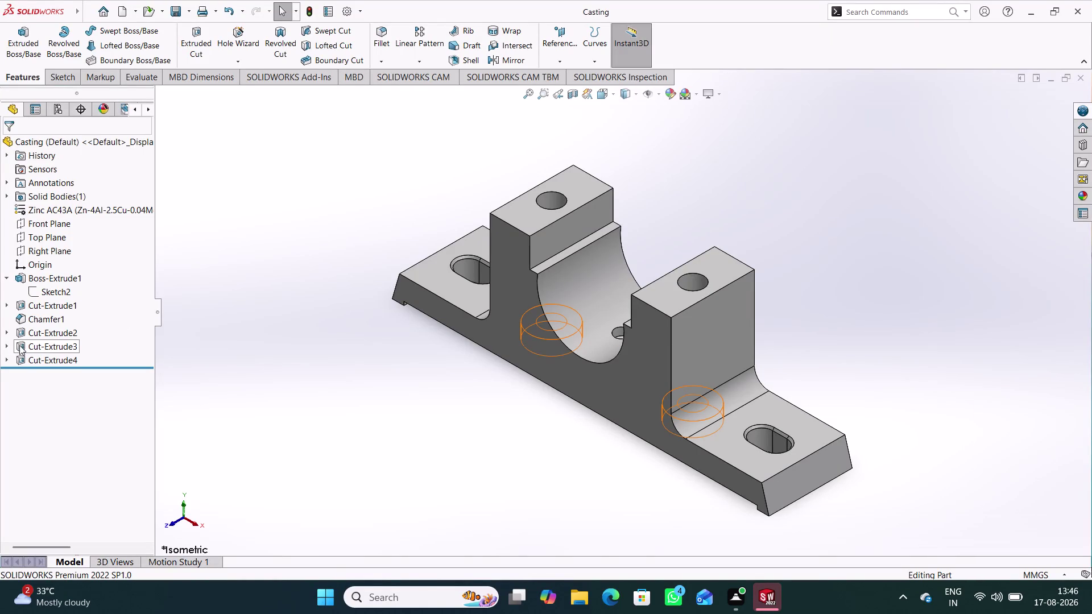
Inspect Sketch6's hole dimensions under Cut-Extrude3, then start a new part, Part6.
click(9, 343)
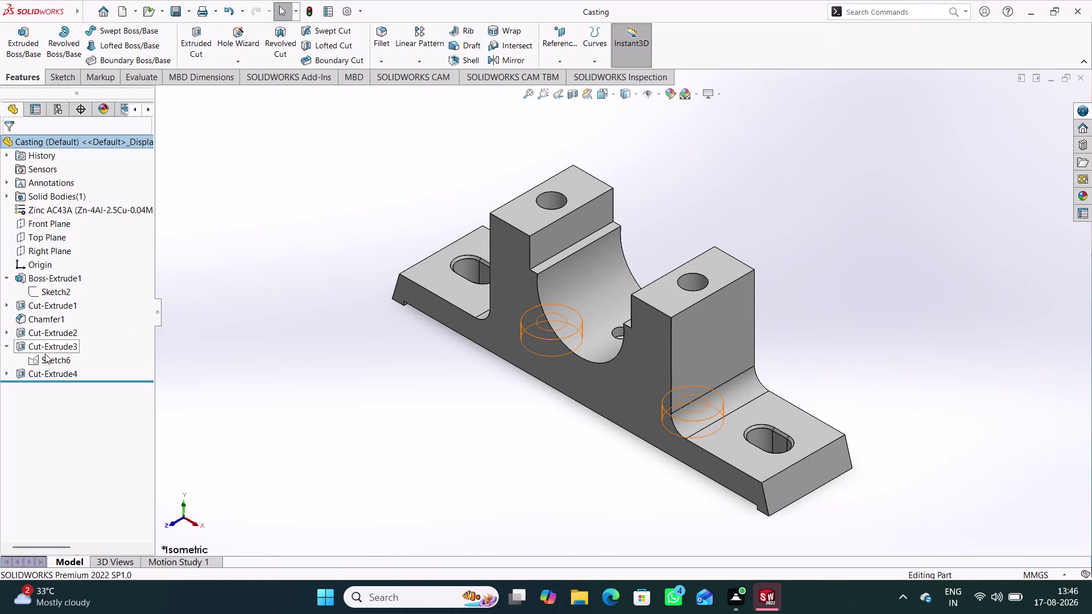
click(50, 357)
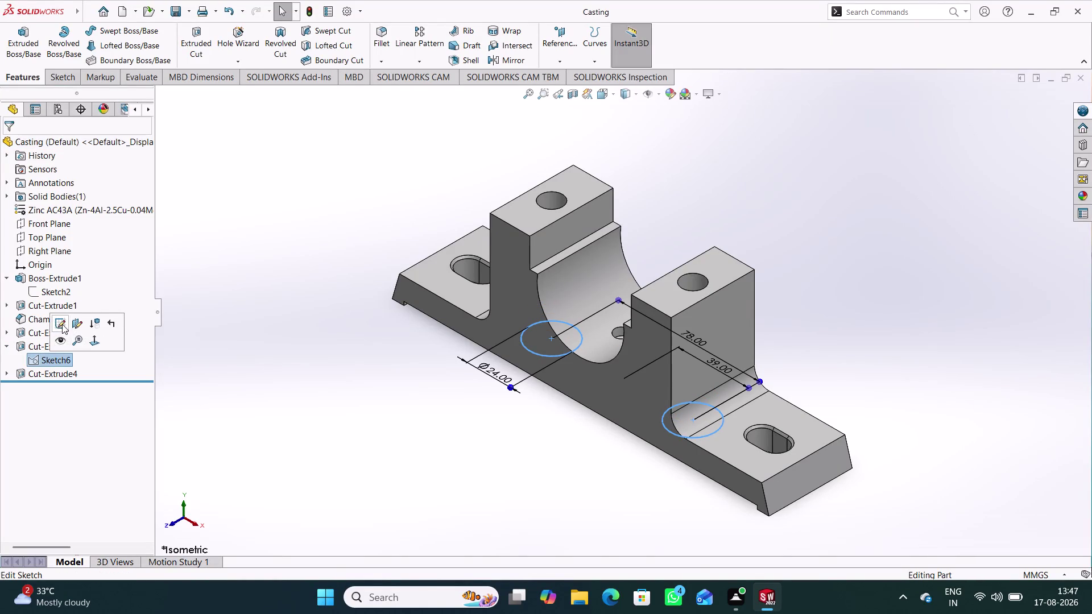
click(62, 324)
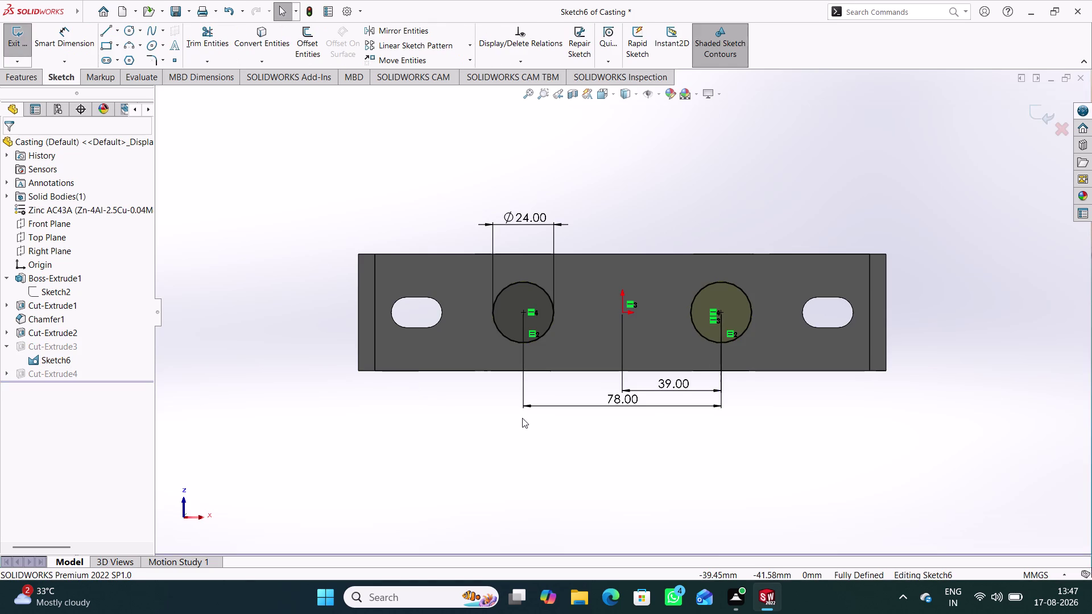
click(1040, 117)
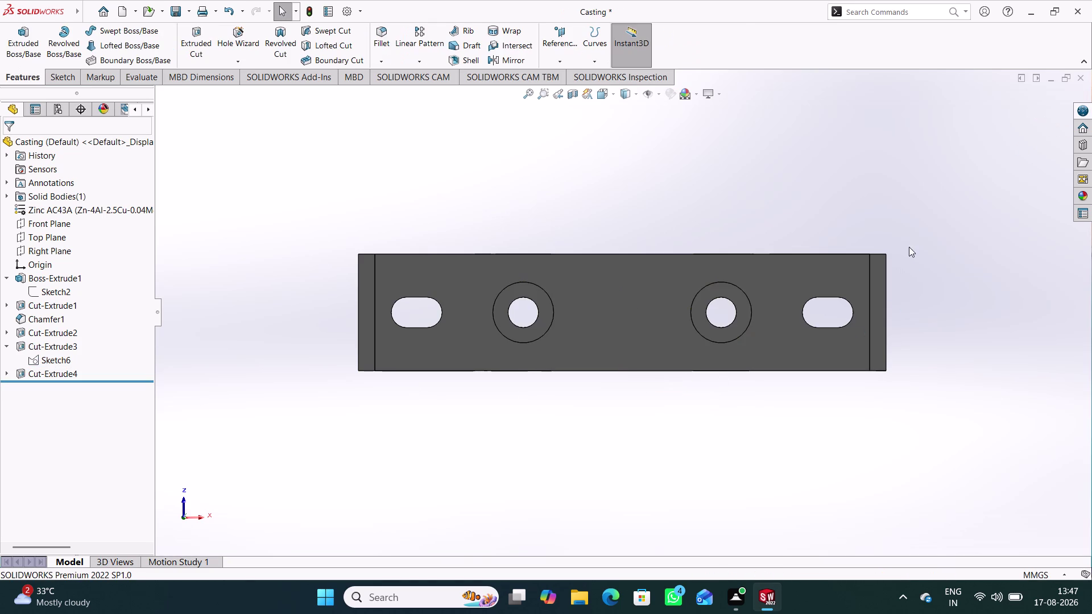
middle_drag(901, 169, 849, 442)
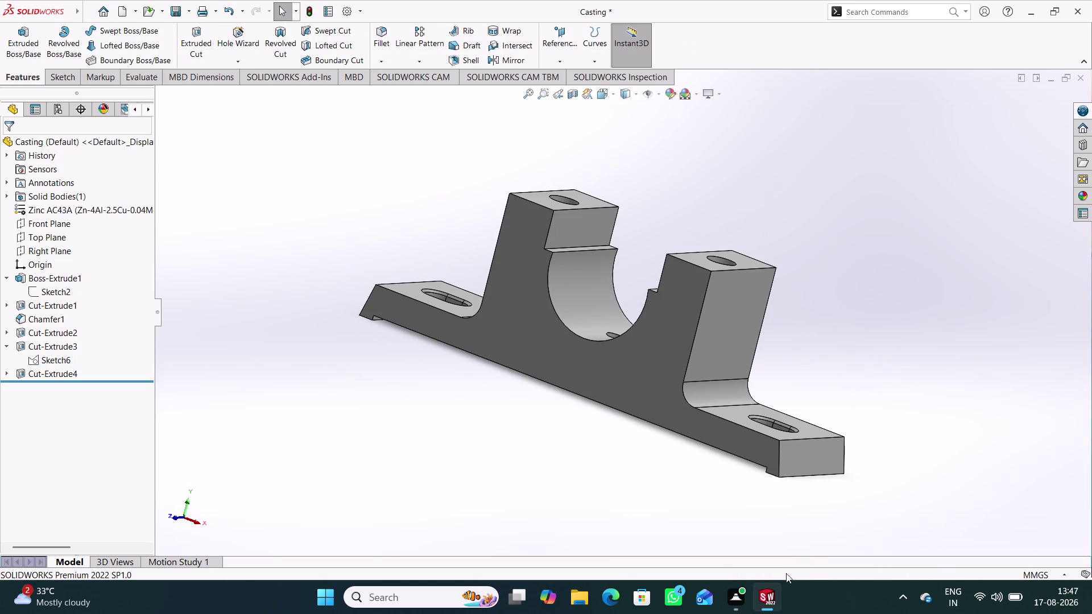
click(982, 513)
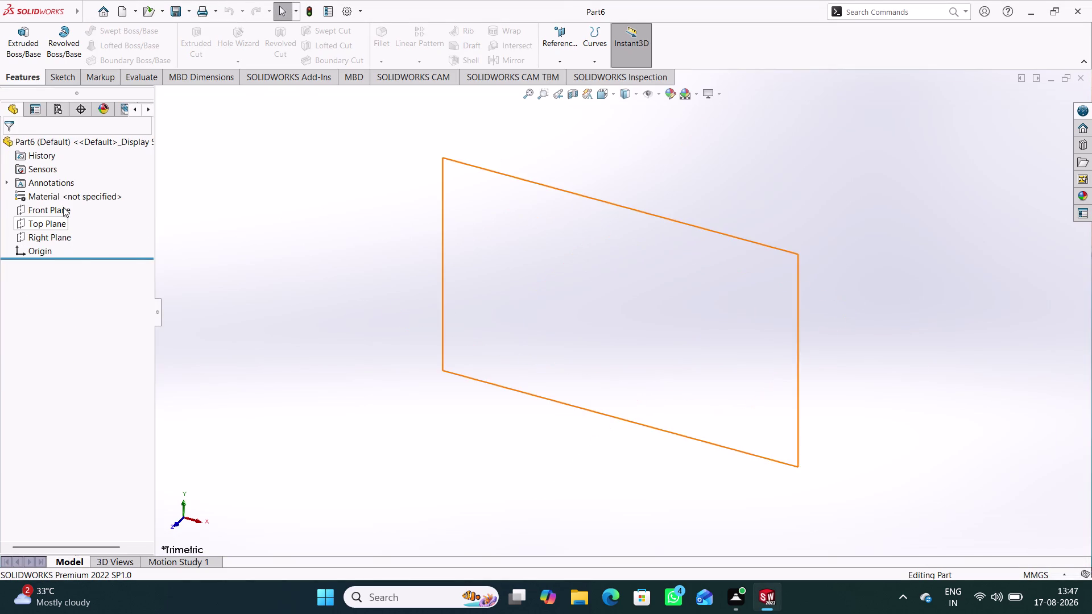
Turn on View Planes to show the Front, Top and Right planes, then select Top Plane.
click(661, 96)
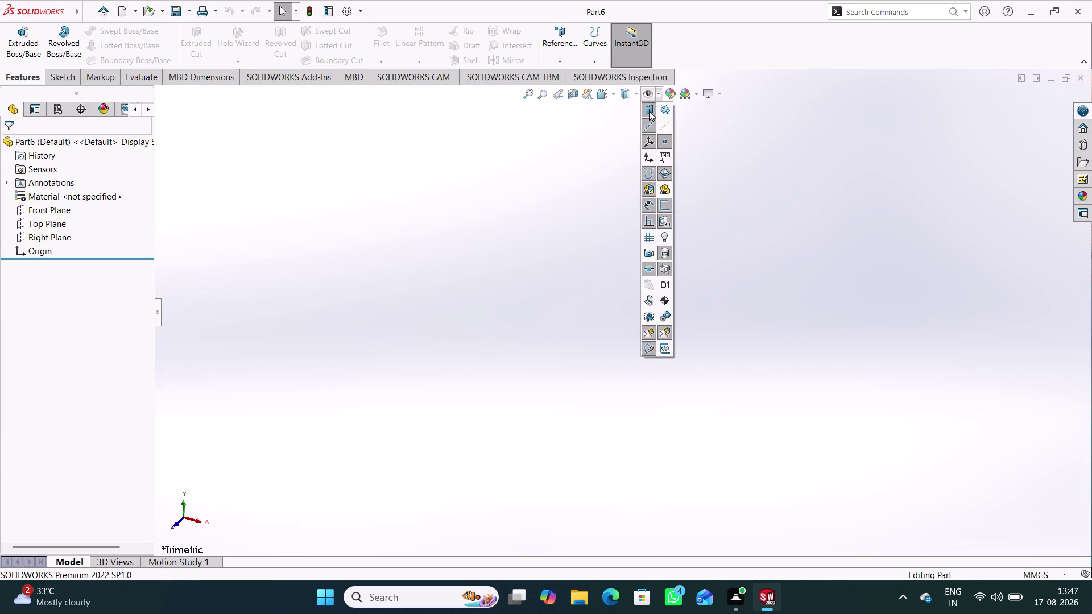
click(666, 110)
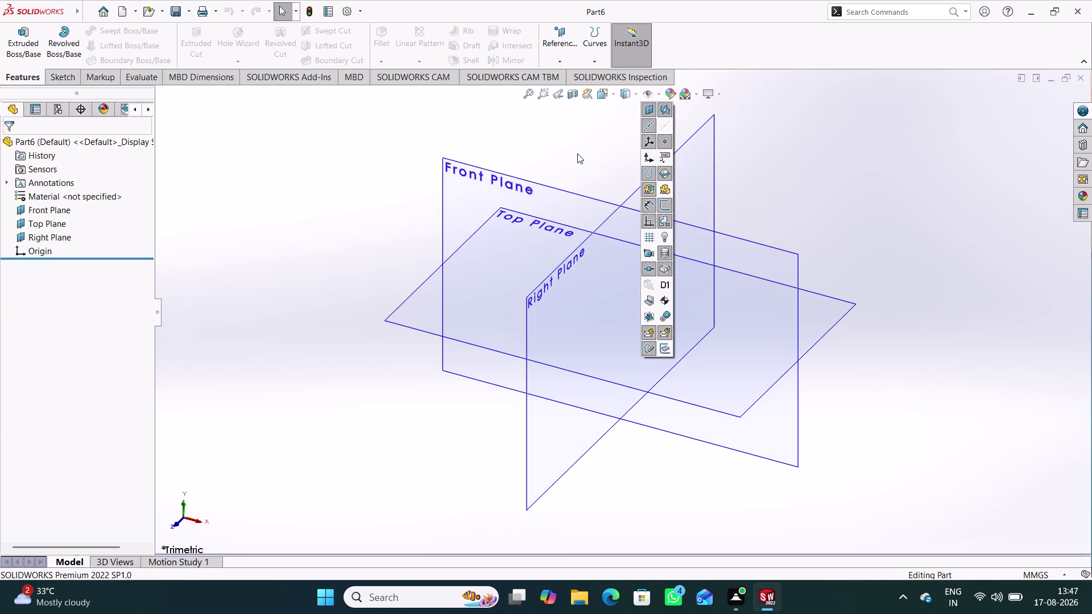
click(577, 153)
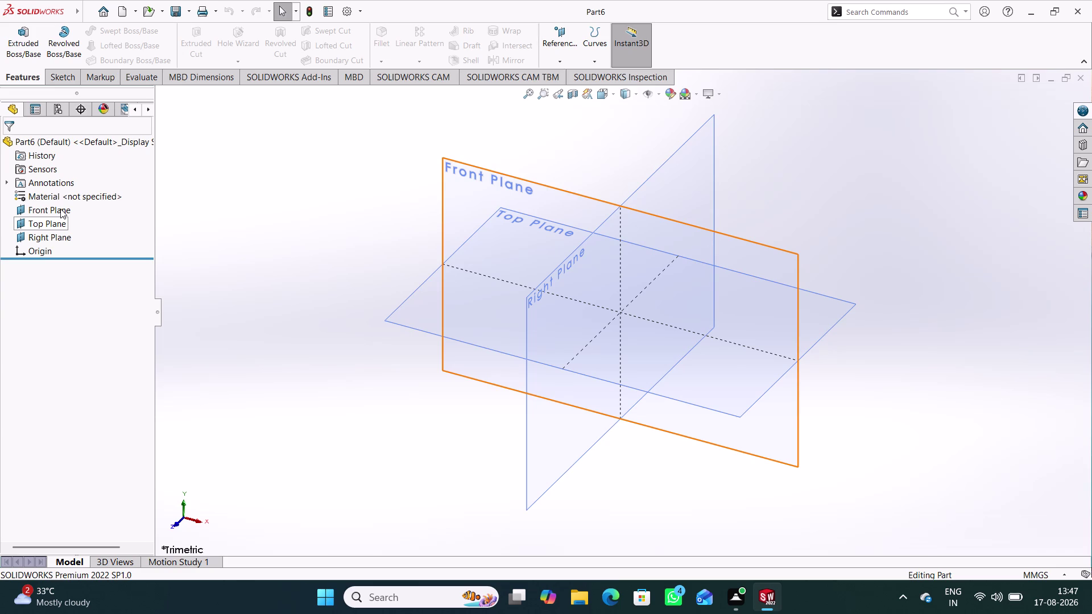
click(51, 222)
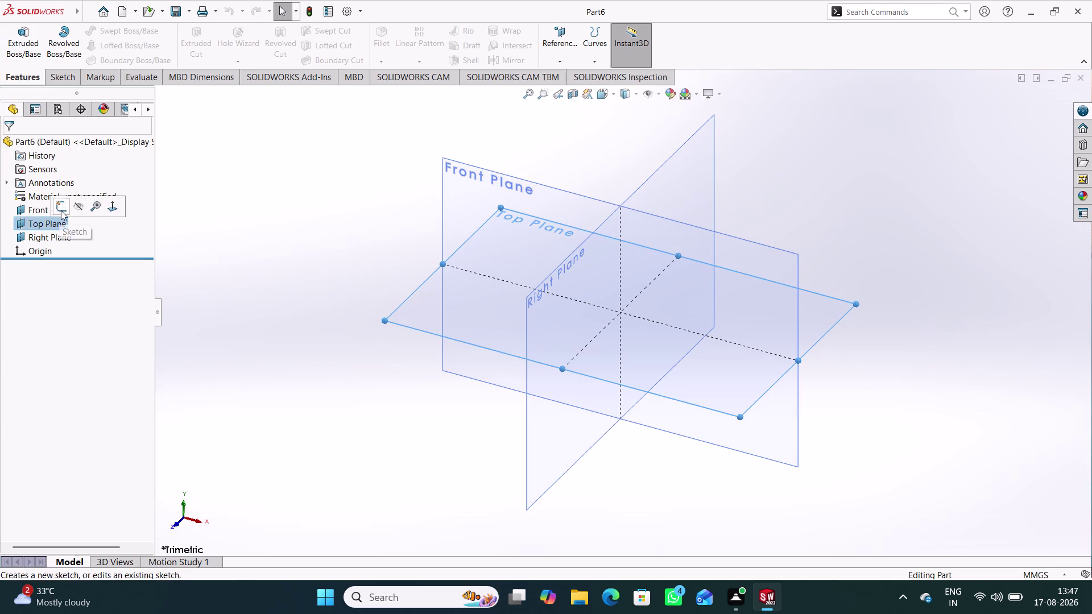
Start a sketch on Top Plane, turn off View Planes, and exit the empty sketch.
click(61, 211)
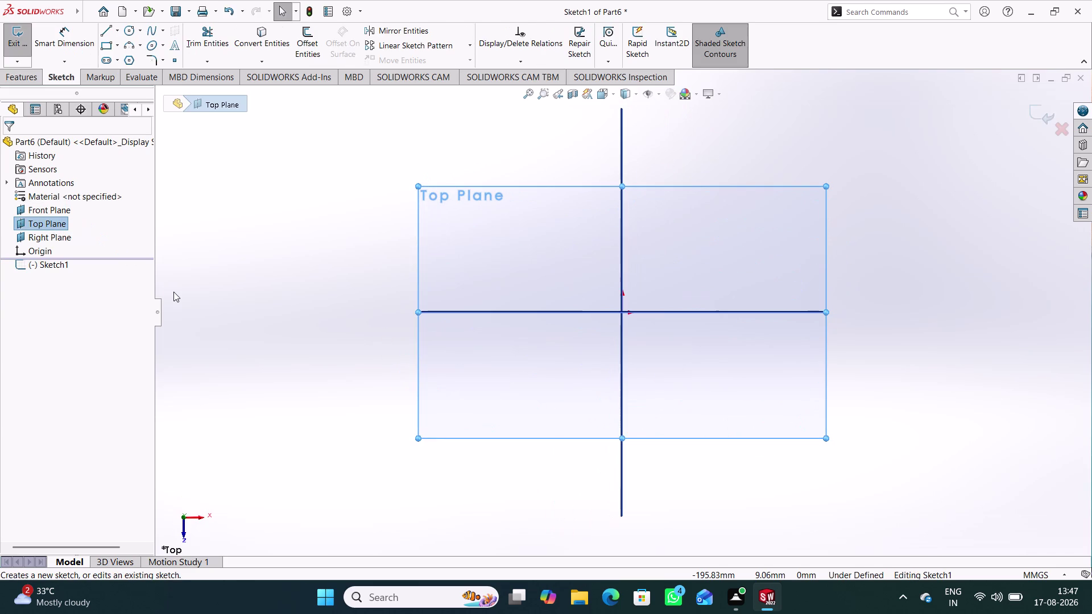
click(281, 306)
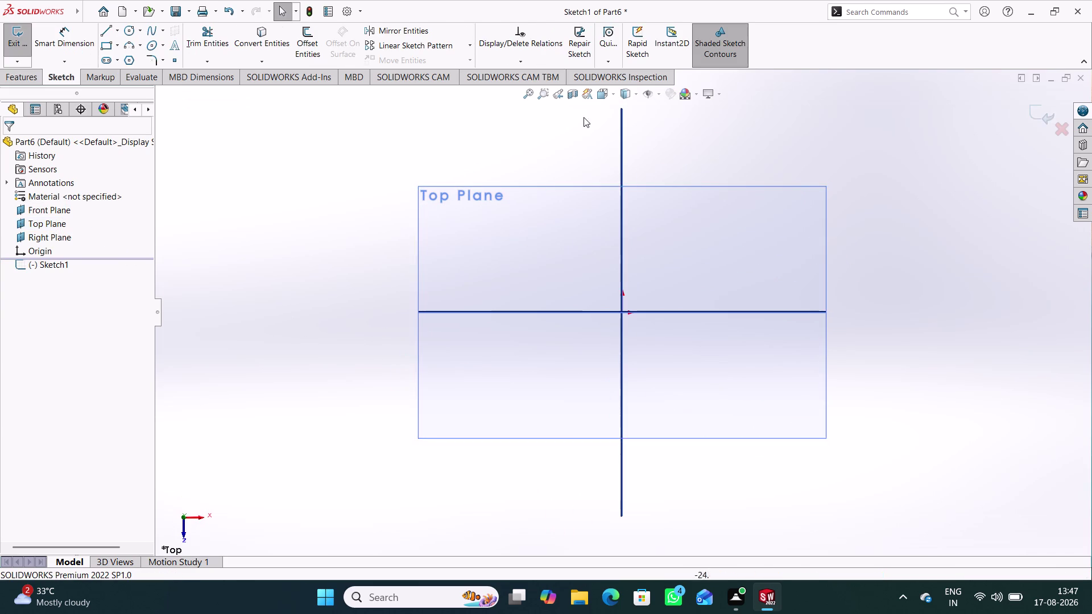
click(659, 98)
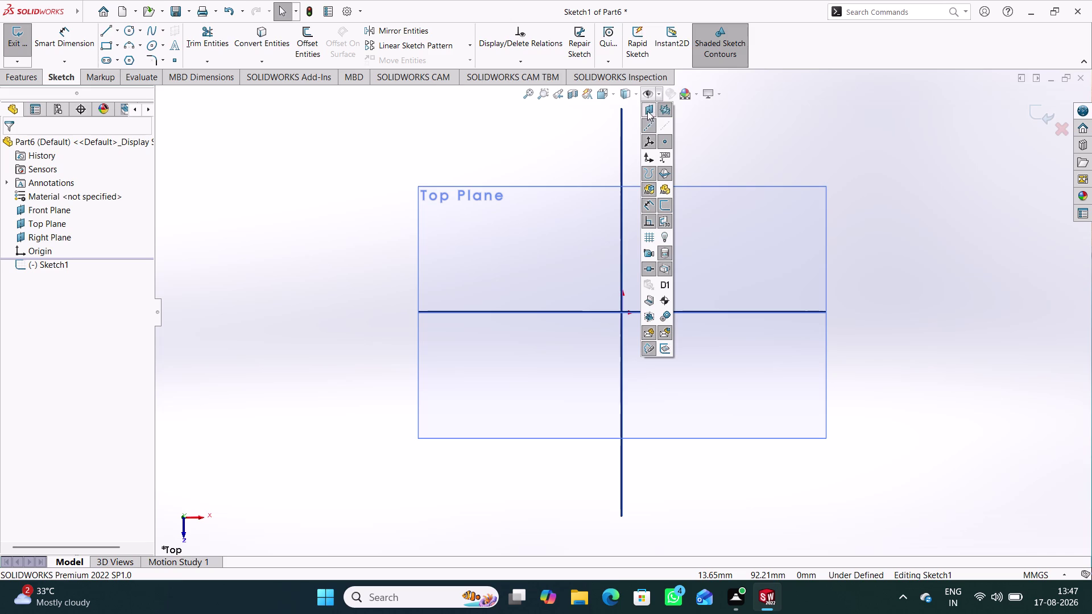
click(647, 110)
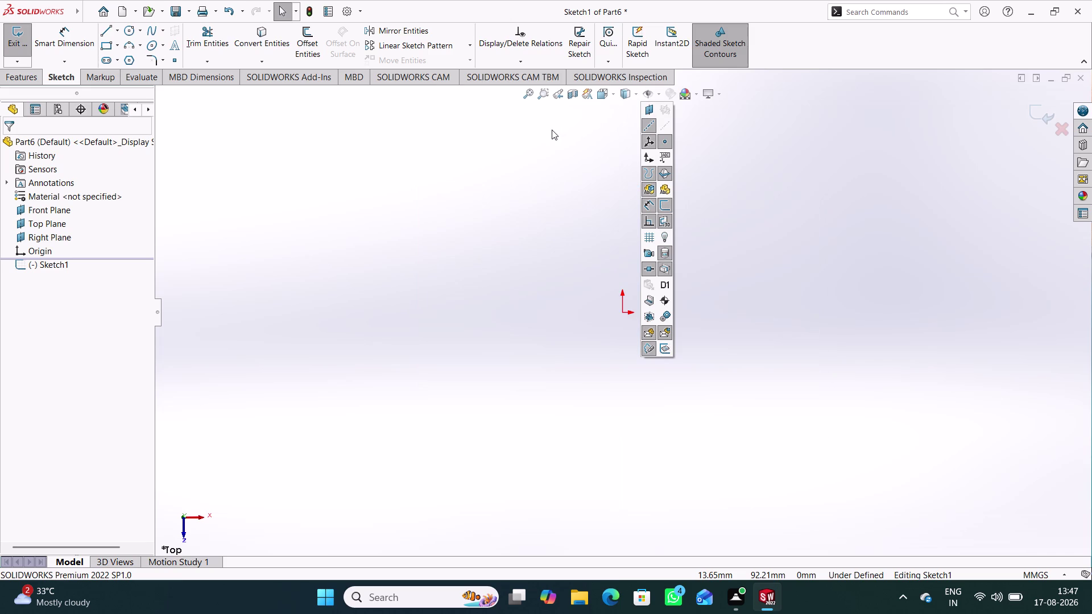
click(552, 129)
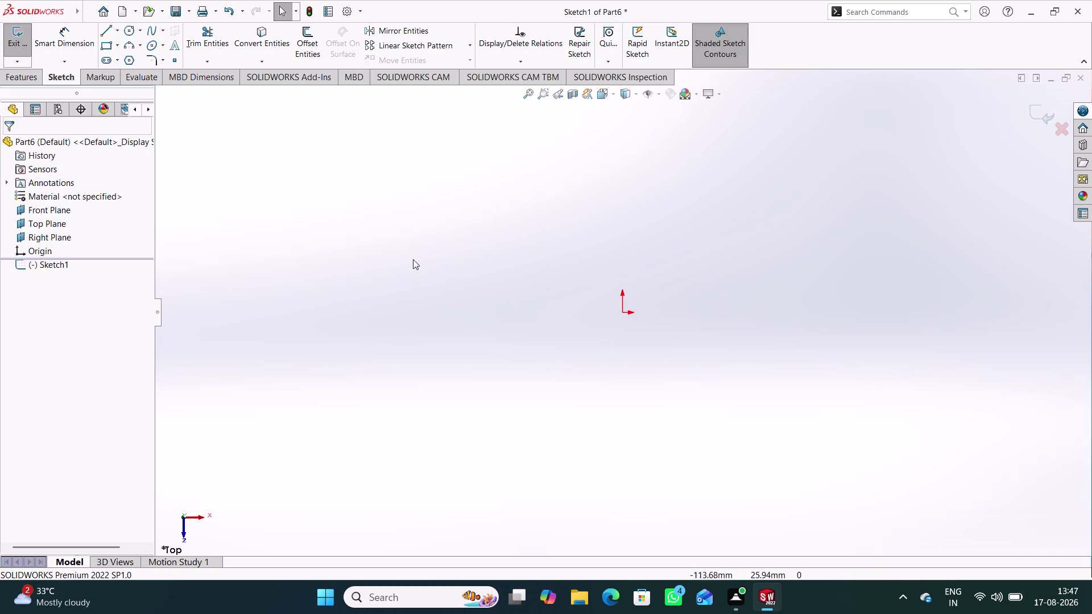
click(1047, 111)
click(609, 239)
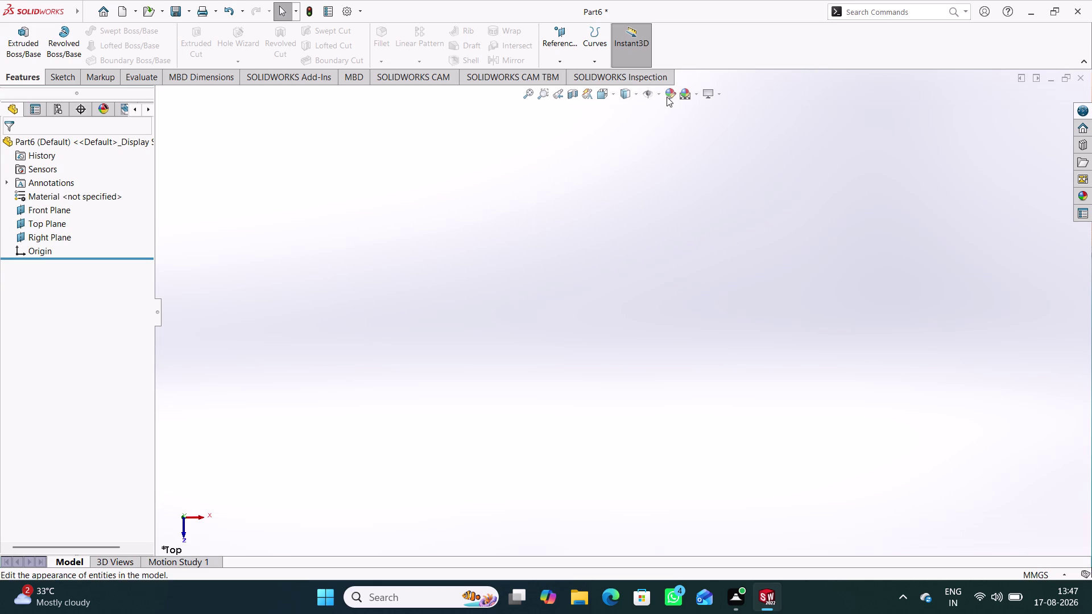
Cancel the accidental appearance edit and turn plane display back on.
click(665, 95)
click(659, 94)
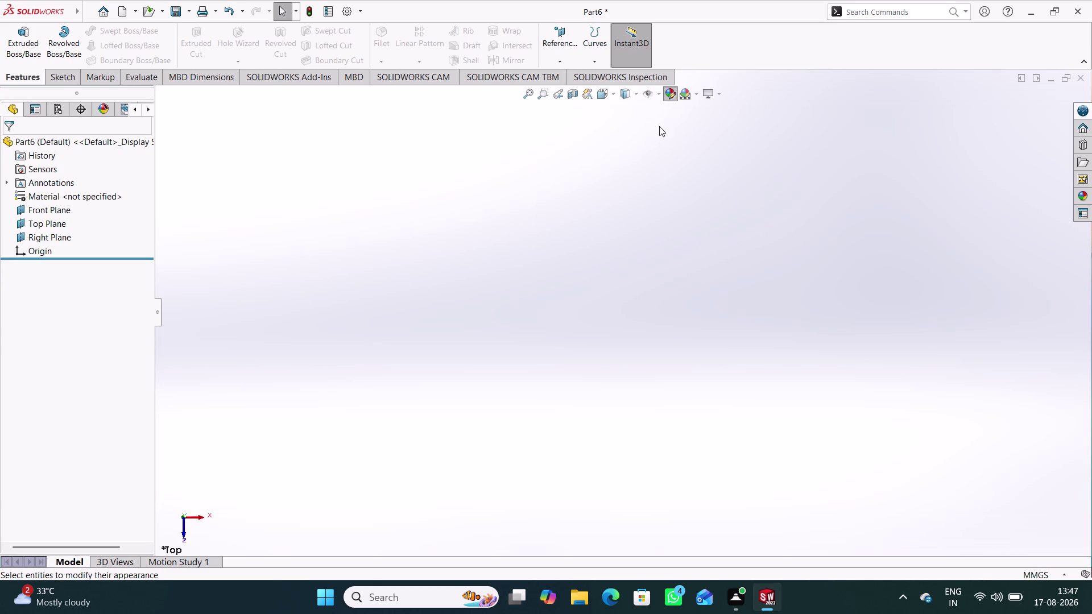
click(592, 152)
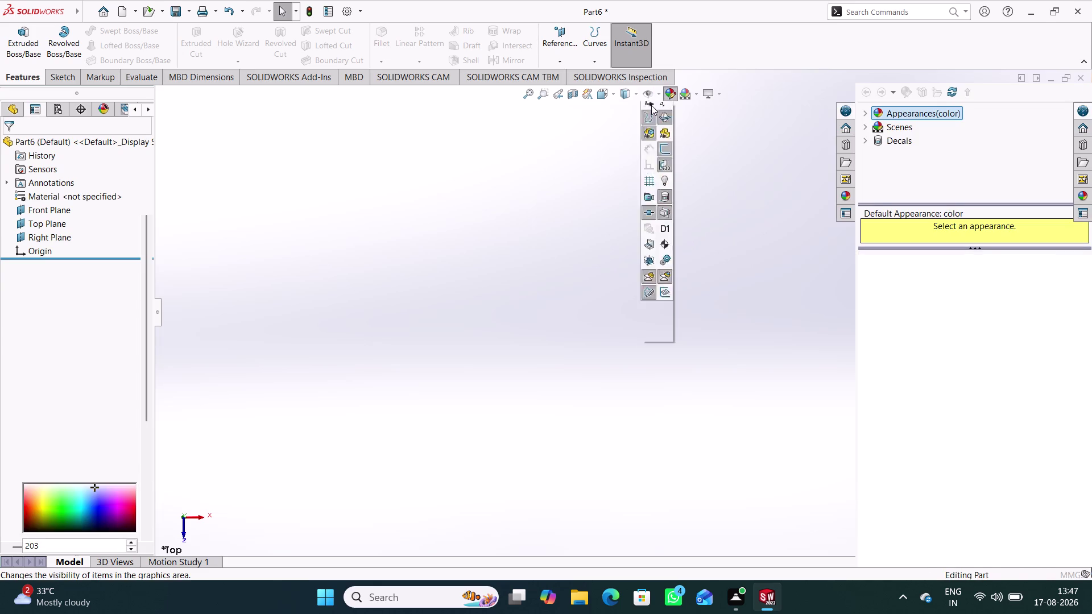
click(31, 147)
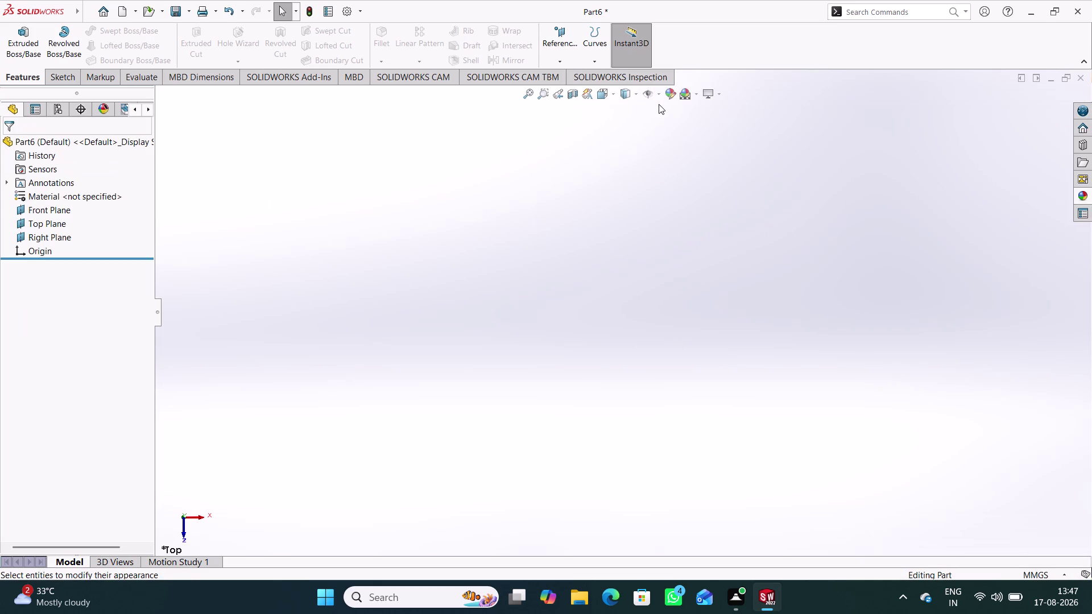
click(659, 96)
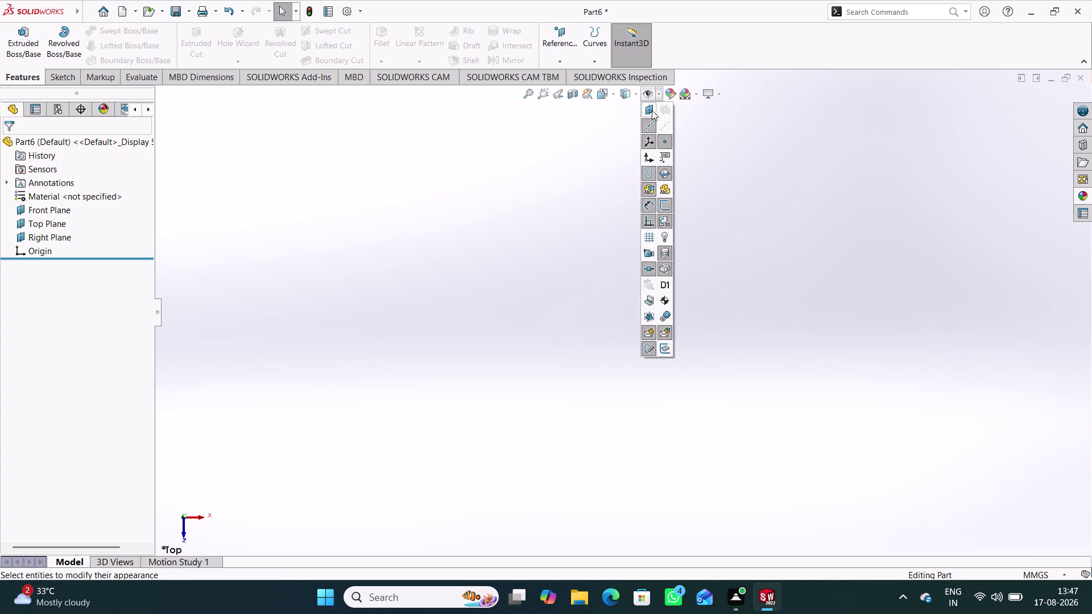
click(652, 110)
click(651, 111)
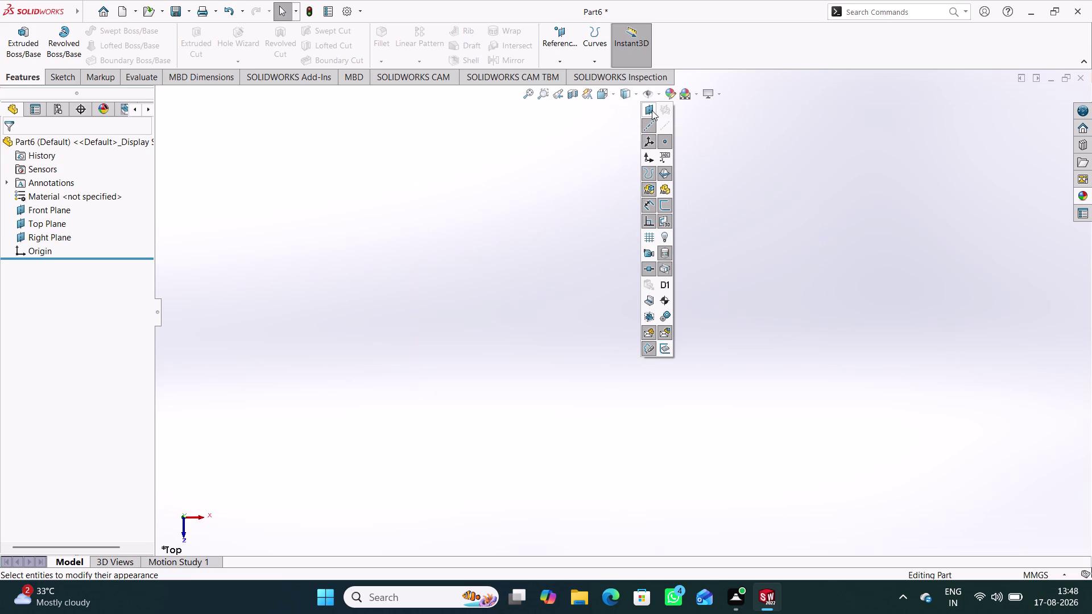
click(654, 109)
click(668, 111)
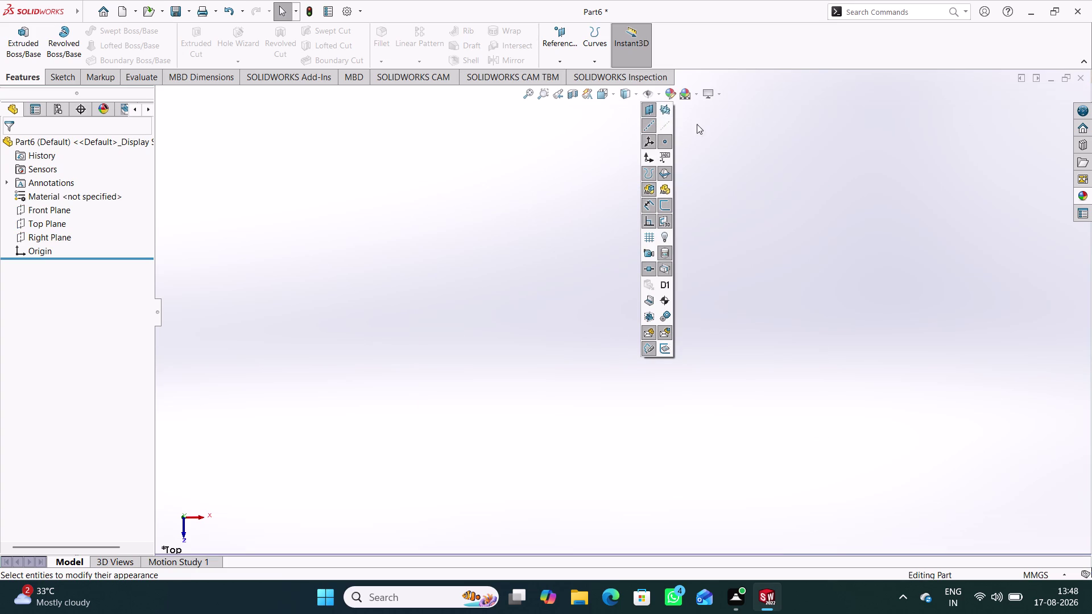
click(653, 109)
click(652, 112)
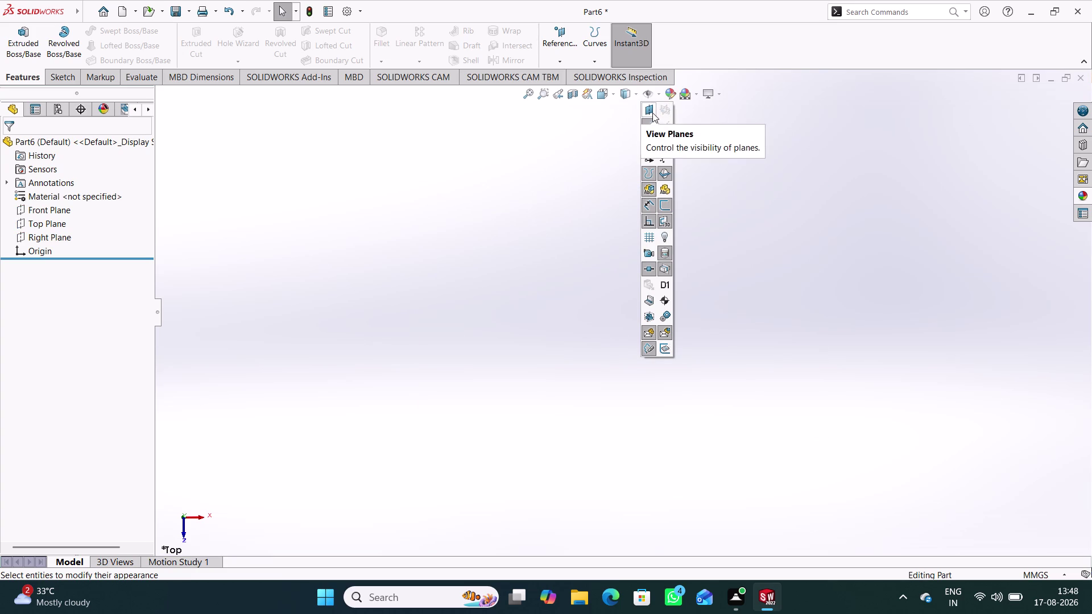
click(669, 113)
Open a second empty sketch on Top Plane, hide the planes, then close it.
middle_drag(710, 132, 707, 139)
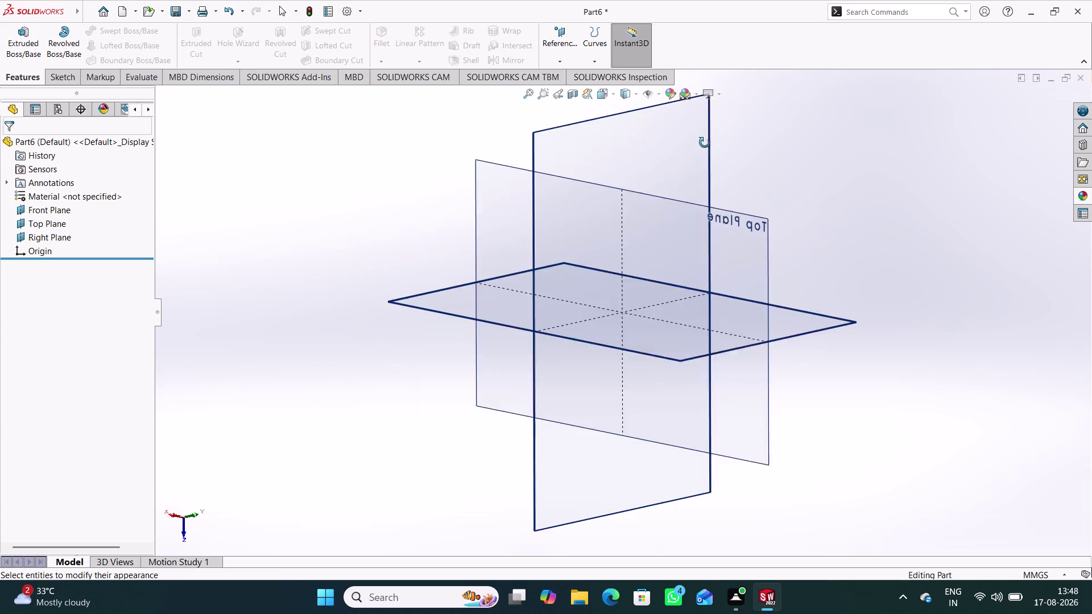
middle_drag(707, 139, 716, 157)
click(525, 187)
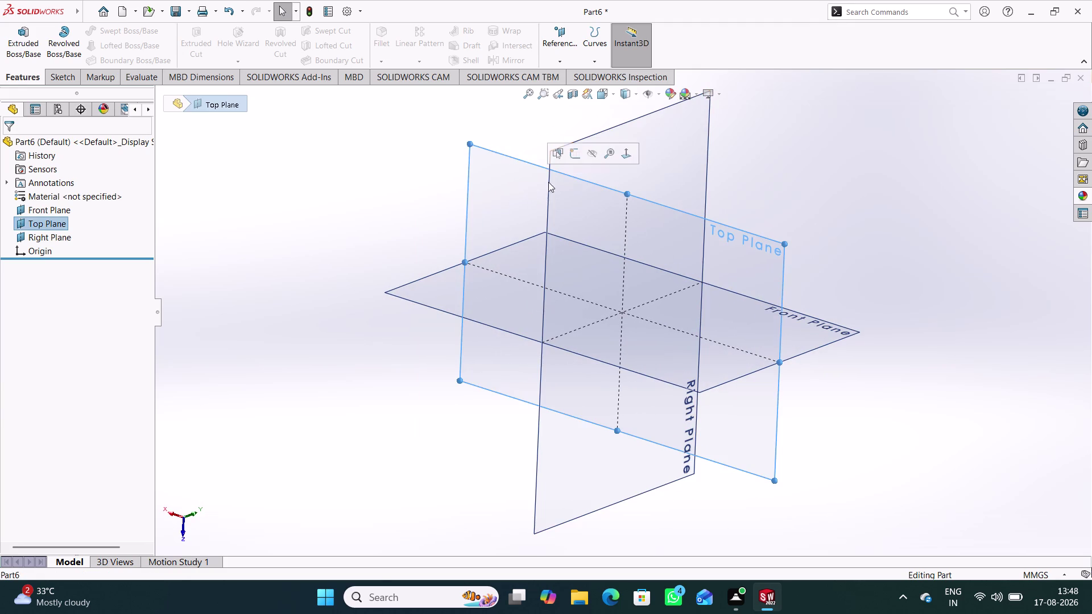
click(578, 157)
click(785, 175)
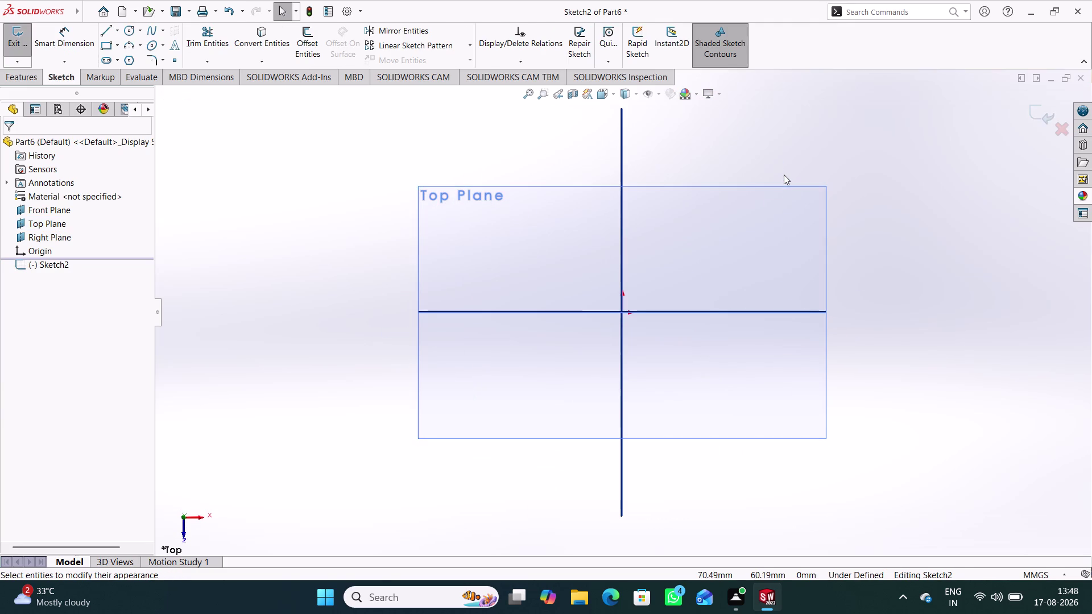
click(662, 100)
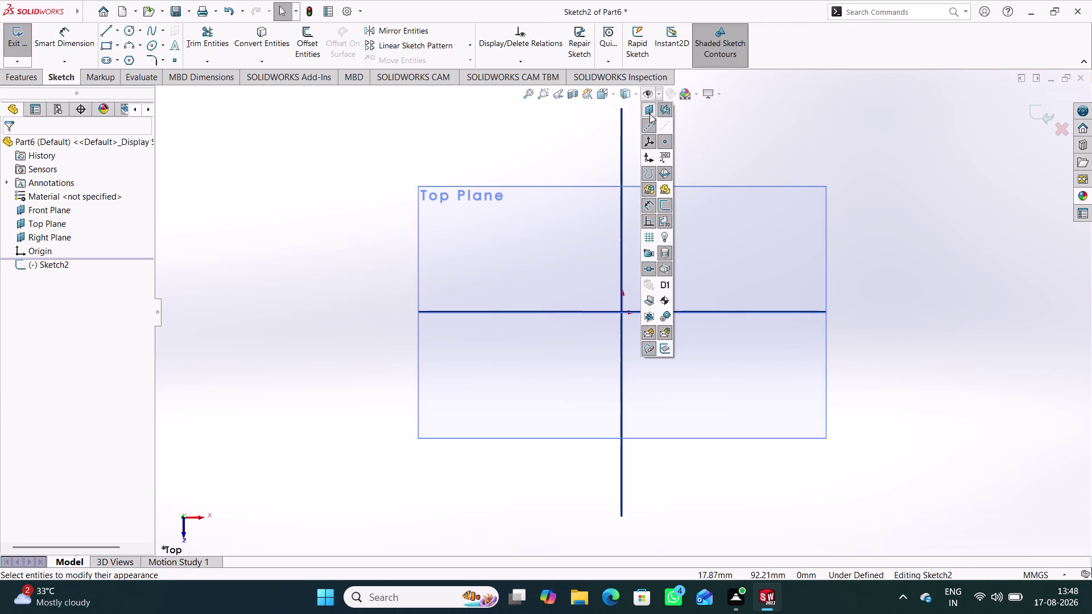
click(649, 114)
click(696, 124)
click(1039, 113)
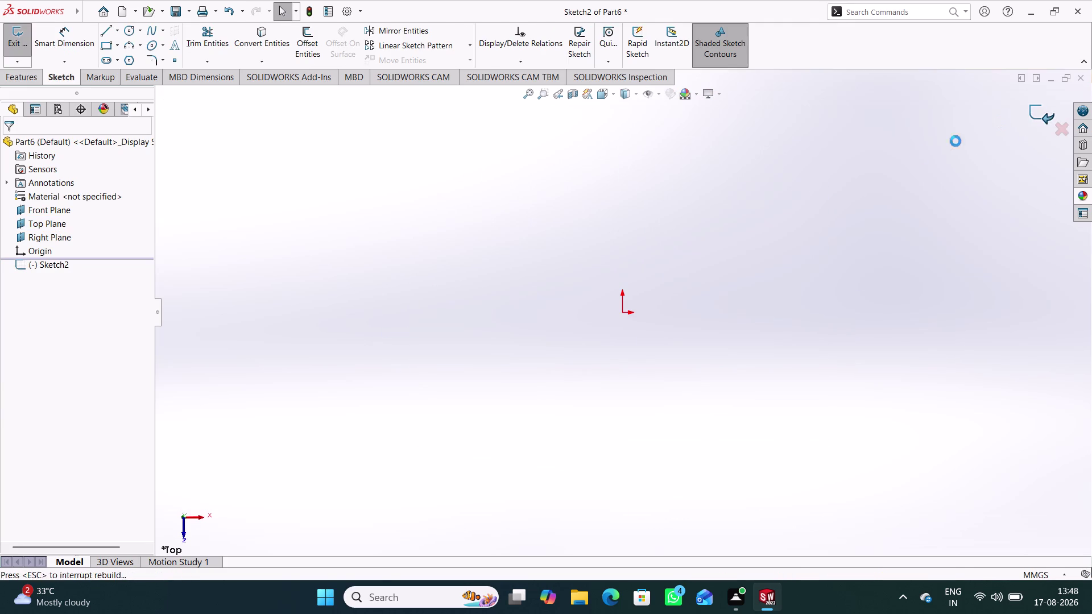
middle_drag(707, 220, 702, 229)
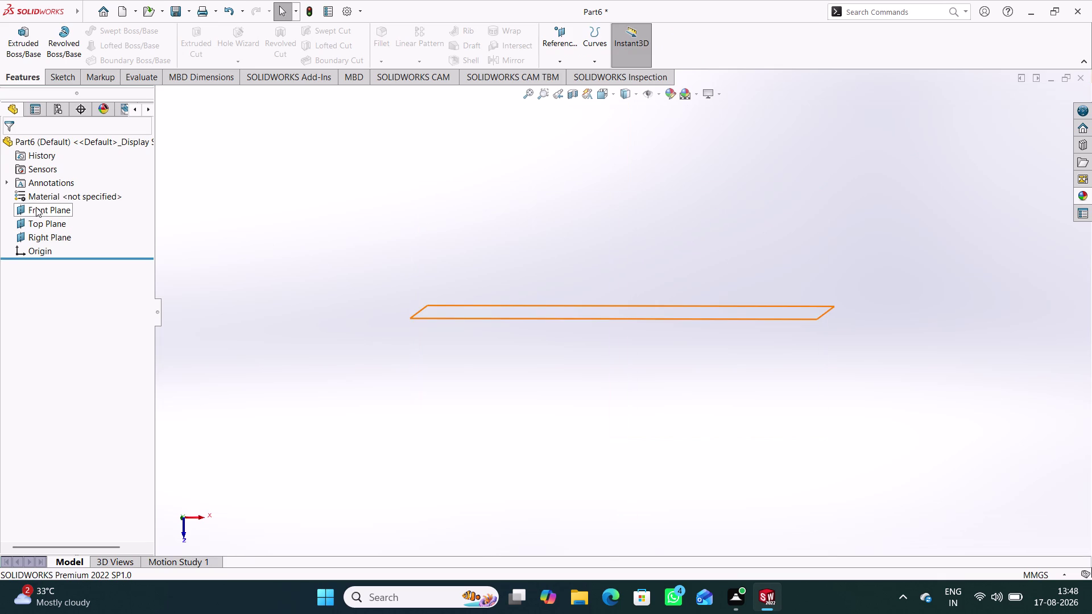
Hide Front Plane and Top Plane from their right-click menus.
right_click(38, 208)
click(66, 188)
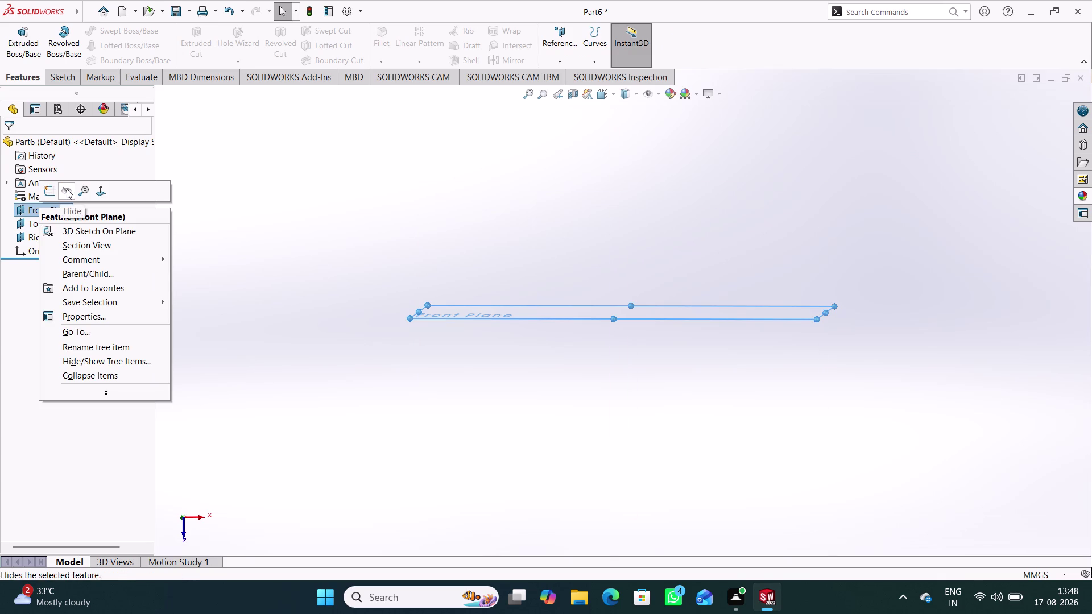
right_click(50, 224)
click(82, 207)
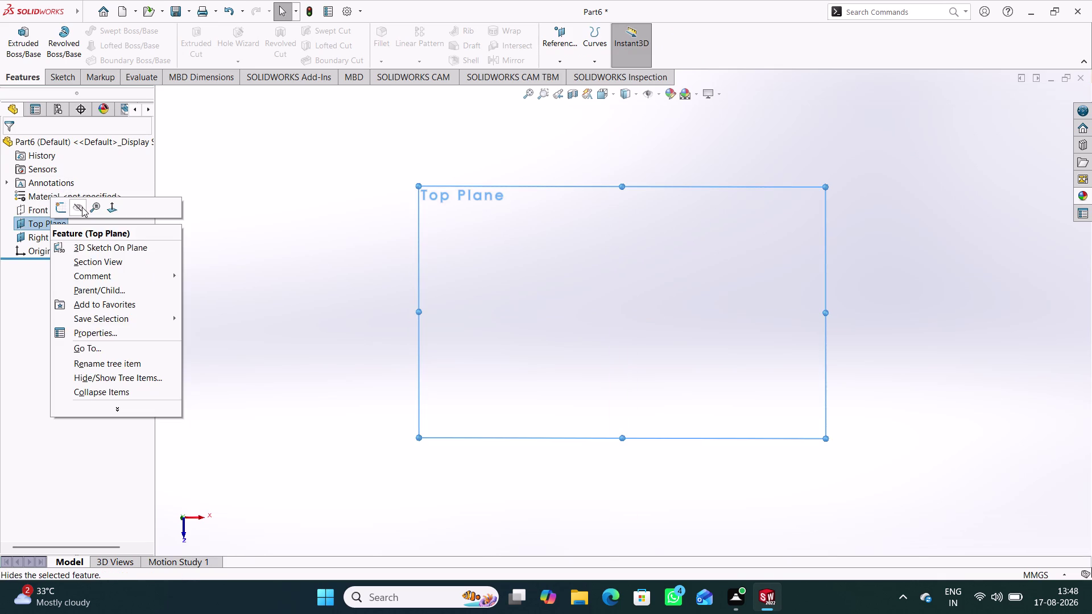
right_click(48, 237)
click(81, 221)
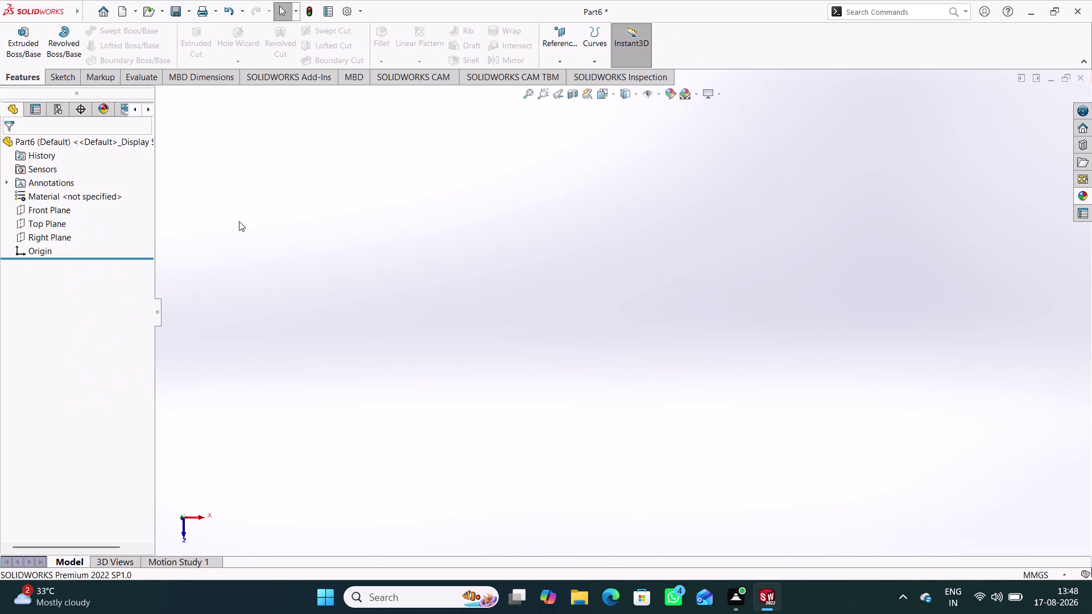
Toggle View Planes in the Hide/Show Items list and orbit around the planes.
click(244, 220)
click(657, 95)
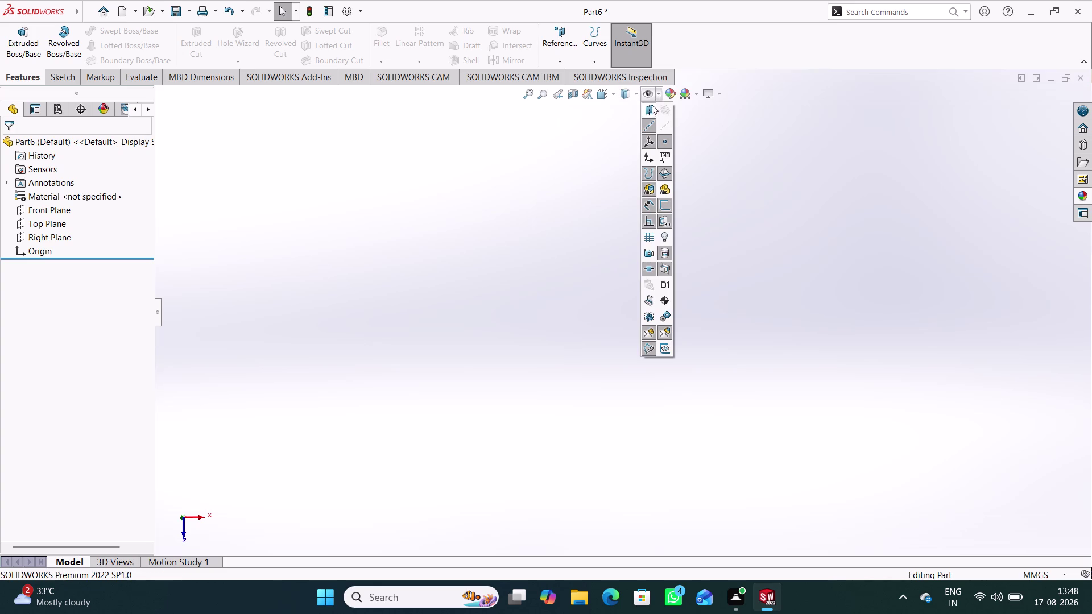
click(649, 109)
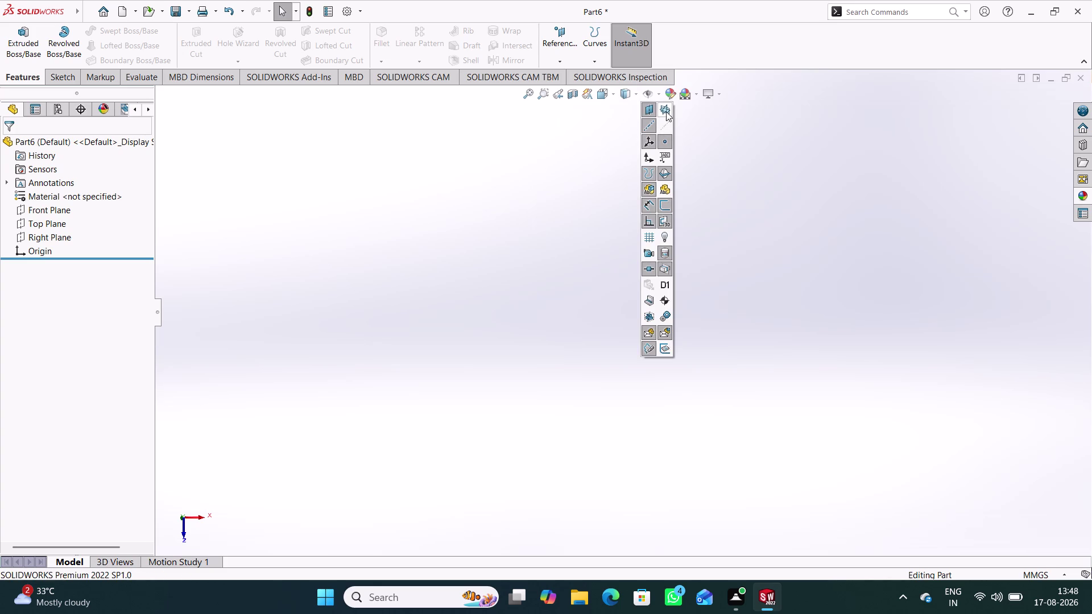
click(666, 111)
click(518, 149)
middle_drag(758, 160, 709, 224)
click(346, 233)
Turn View Planes off again so no planes show, then pick Top Plane.
right_click(56, 209)
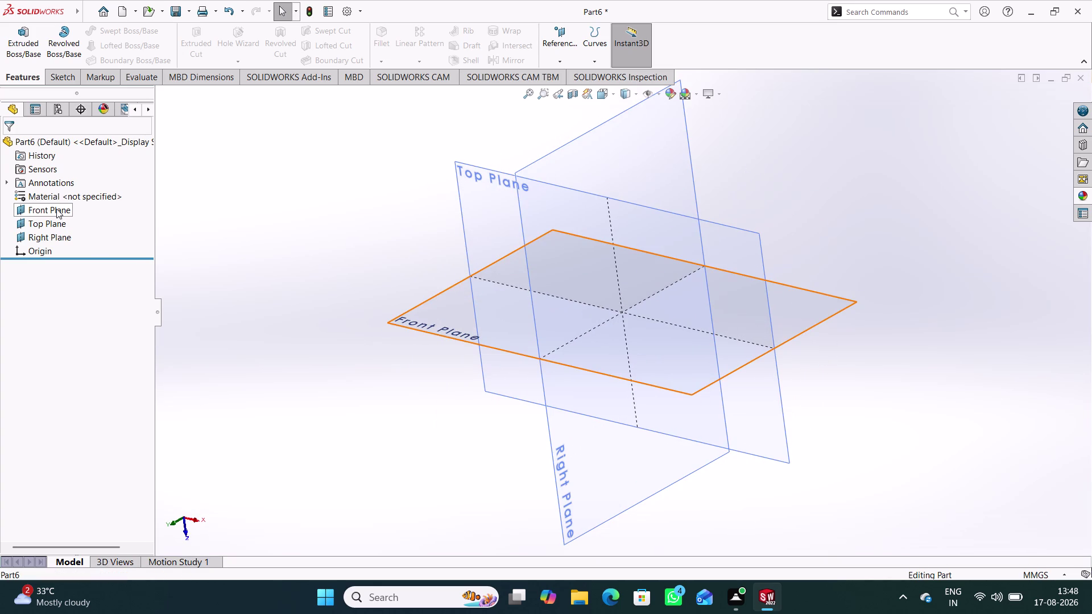
click(233, 192)
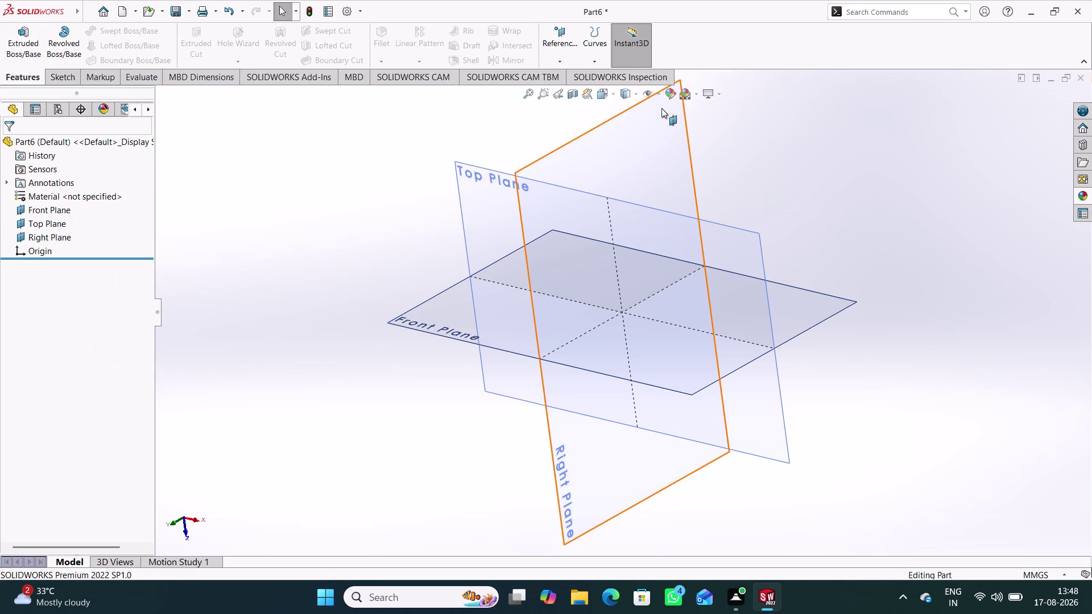
click(660, 94)
click(659, 96)
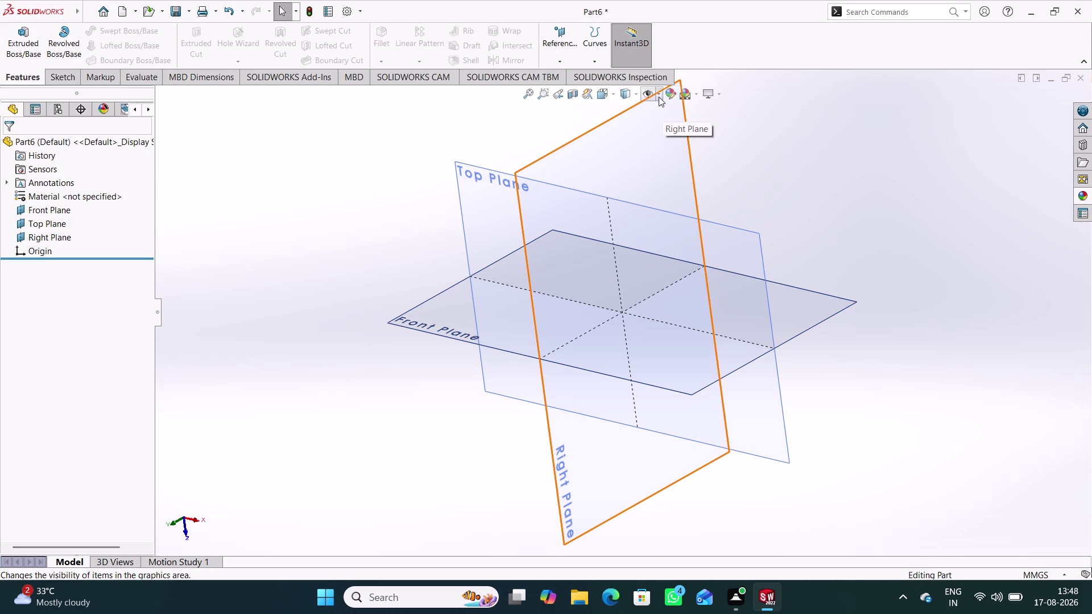
click(649, 107)
click(379, 200)
middle_click(430, 200)
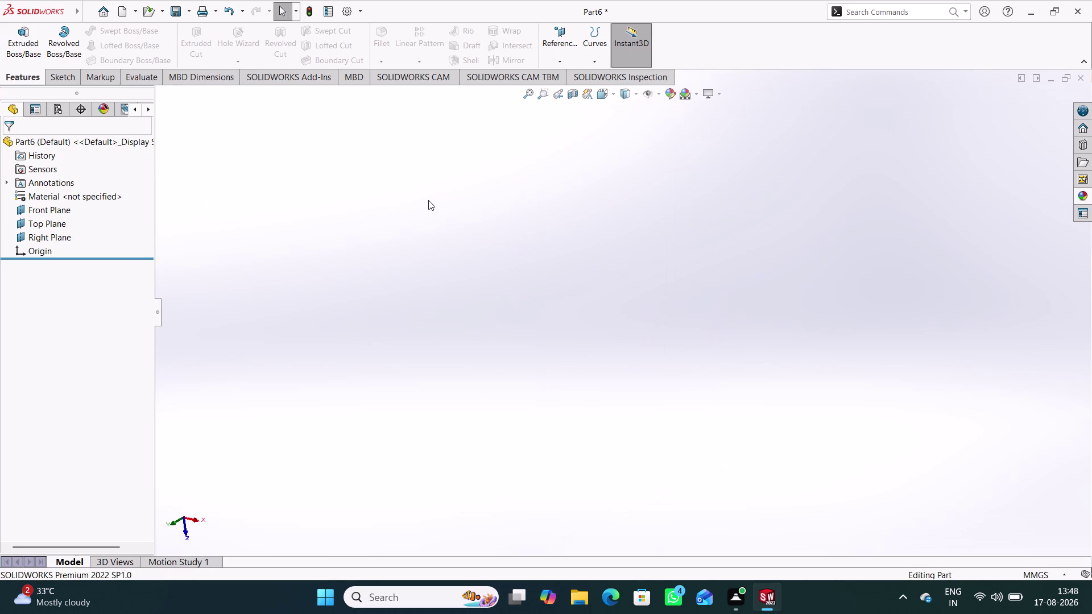
click(47, 226)
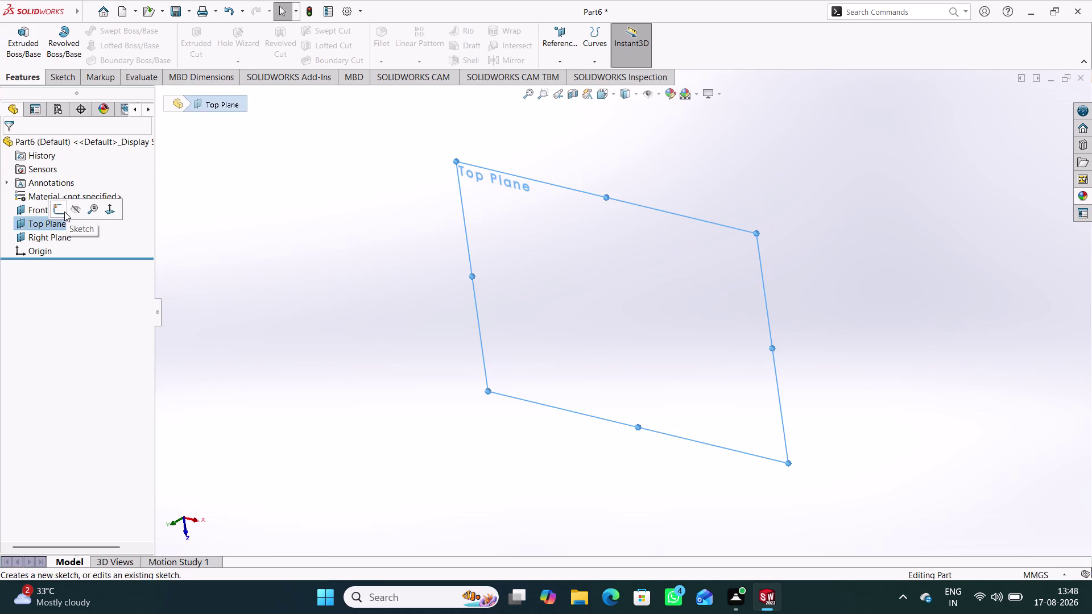
Start a sketch on Top Plane and draw a circle centred on the origin.
click(61, 212)
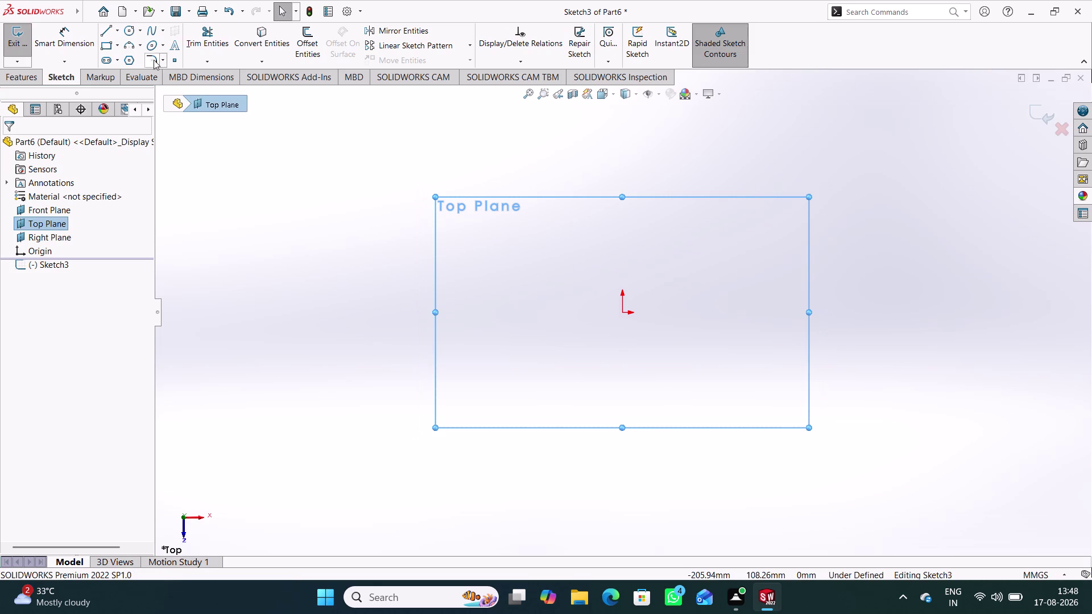
click(124, 32)
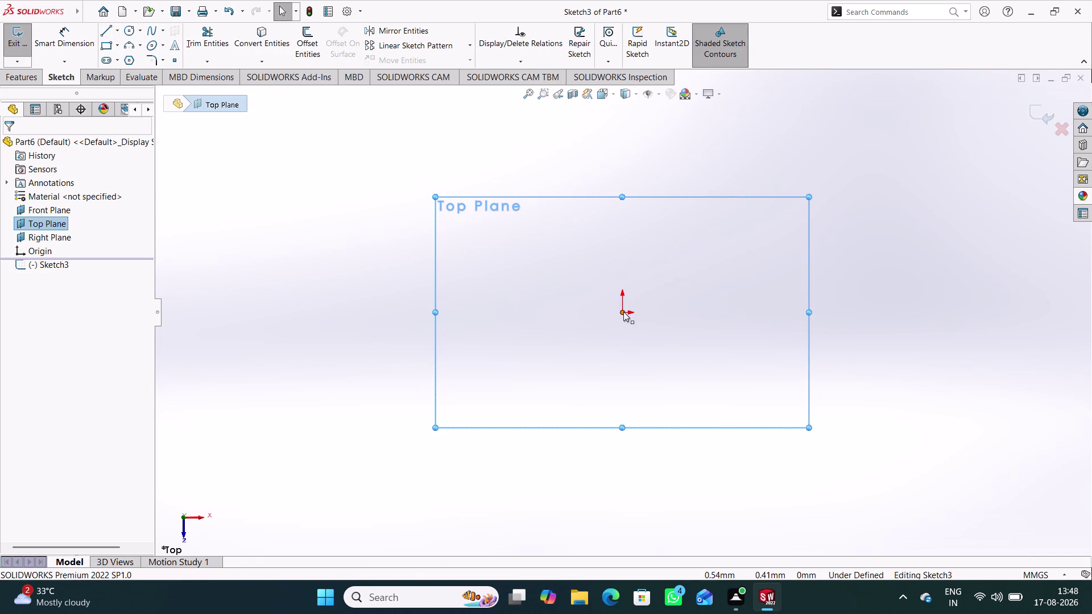
click(623, 312)
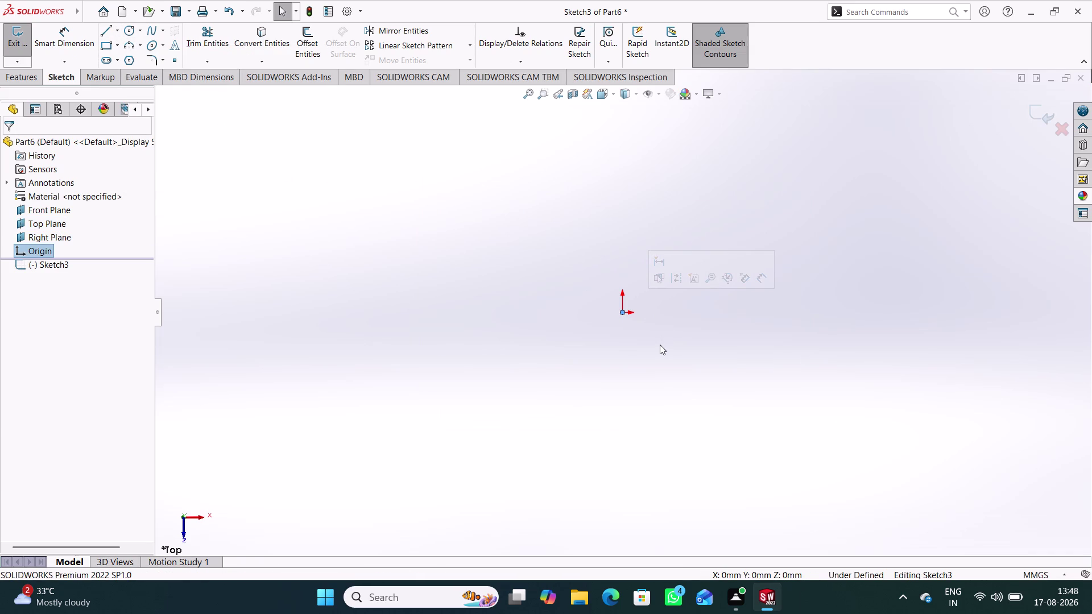
click(128, 30)
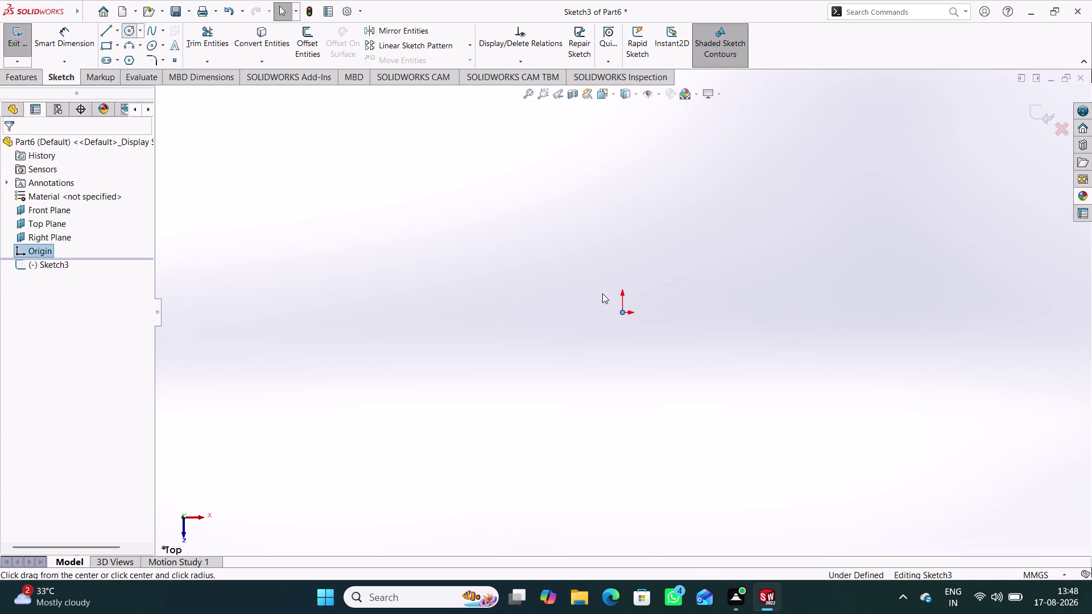
click(621, 311)
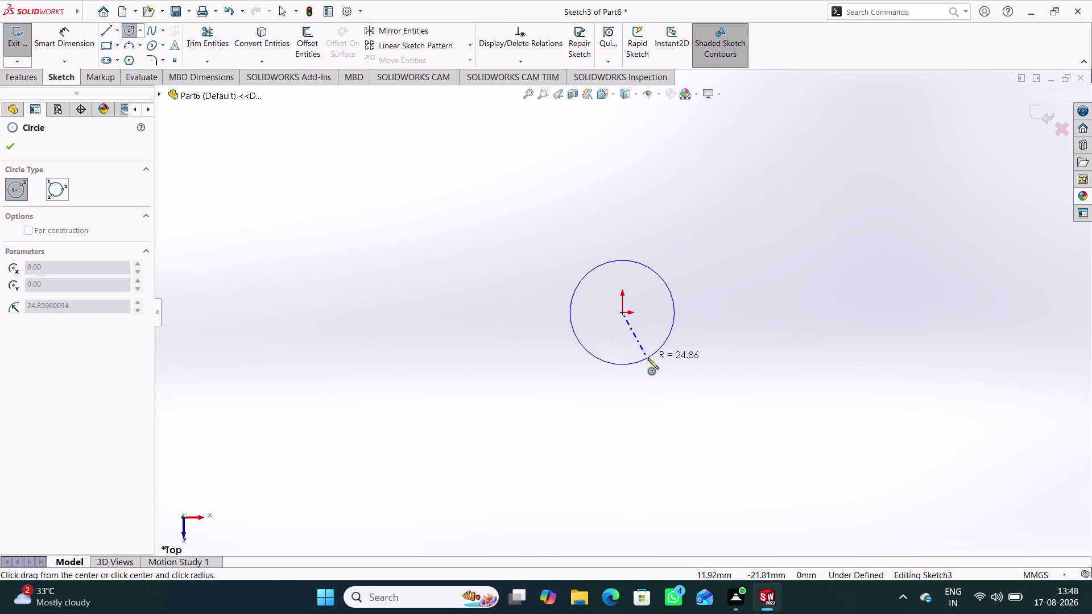
click(648, 359)
Dimension the circle to 24 mm diameter and exit the sketch.
right_drag(767, 421, 767, 411)
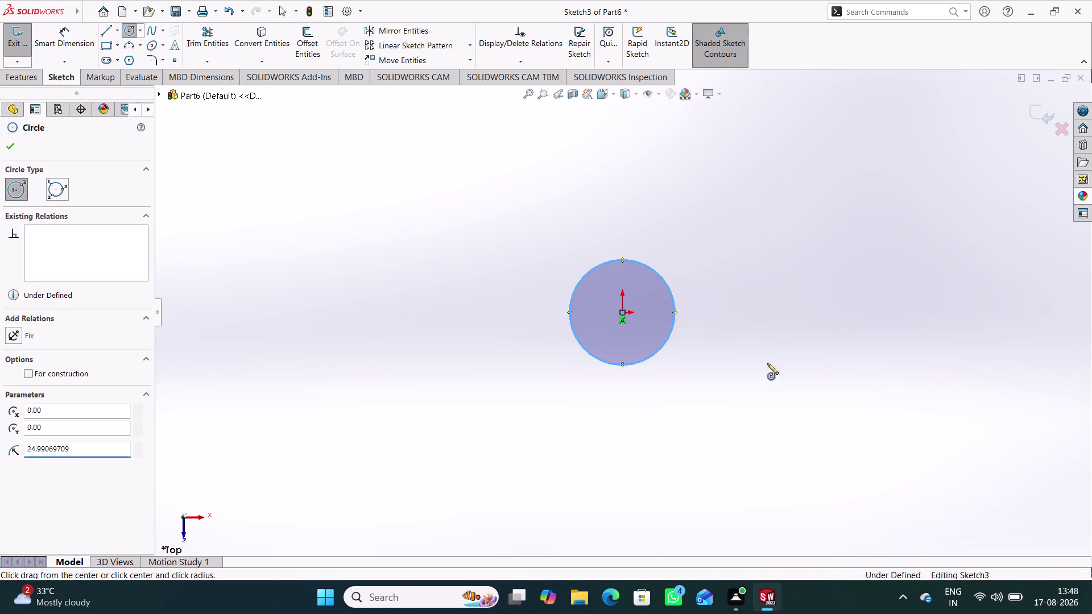
right_drag(767, 411, 763, 298)
click(673, 300)
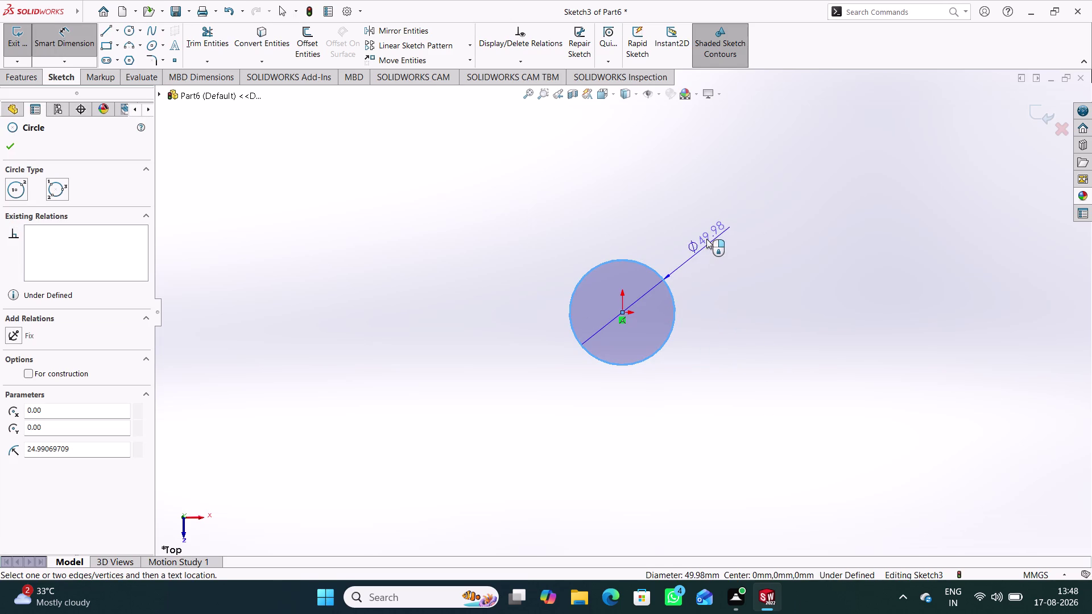
click(707, 239)
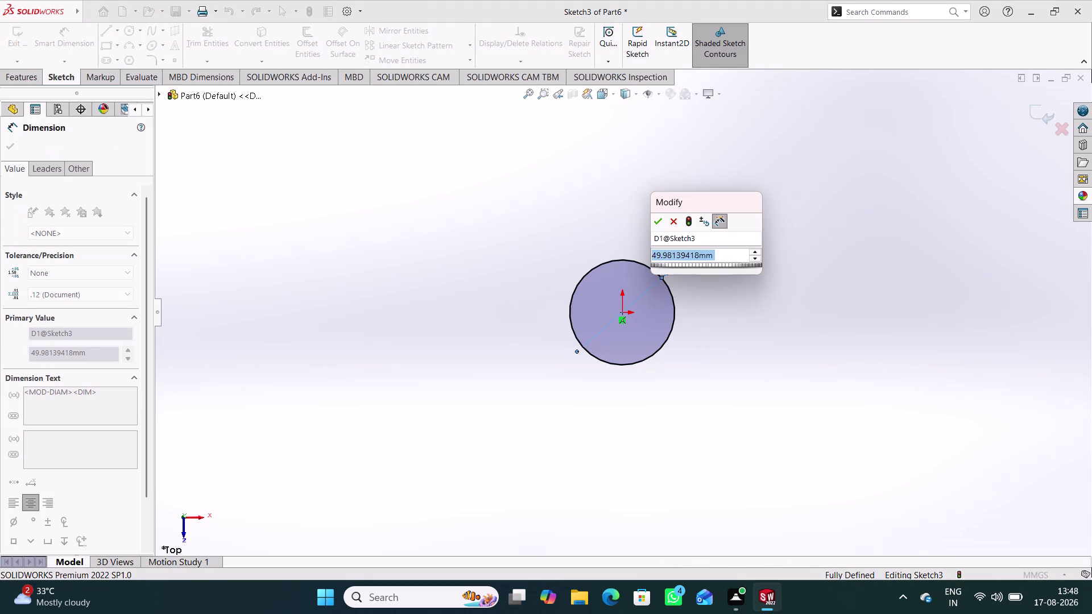
text(24)
key(Return)
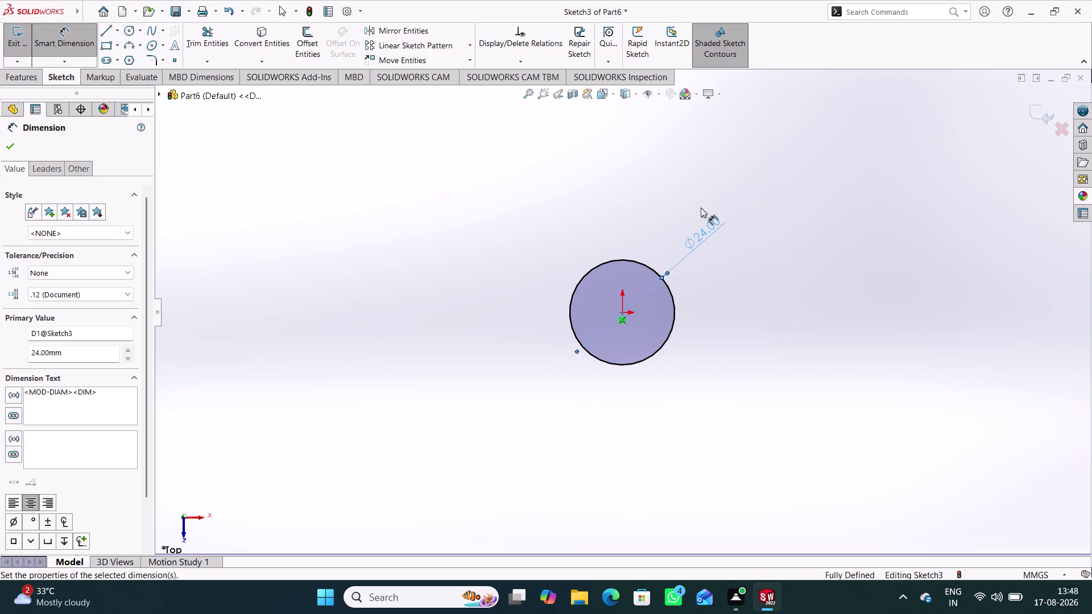
click(944, 160)
click(1033, 121)
click(1036, 118)
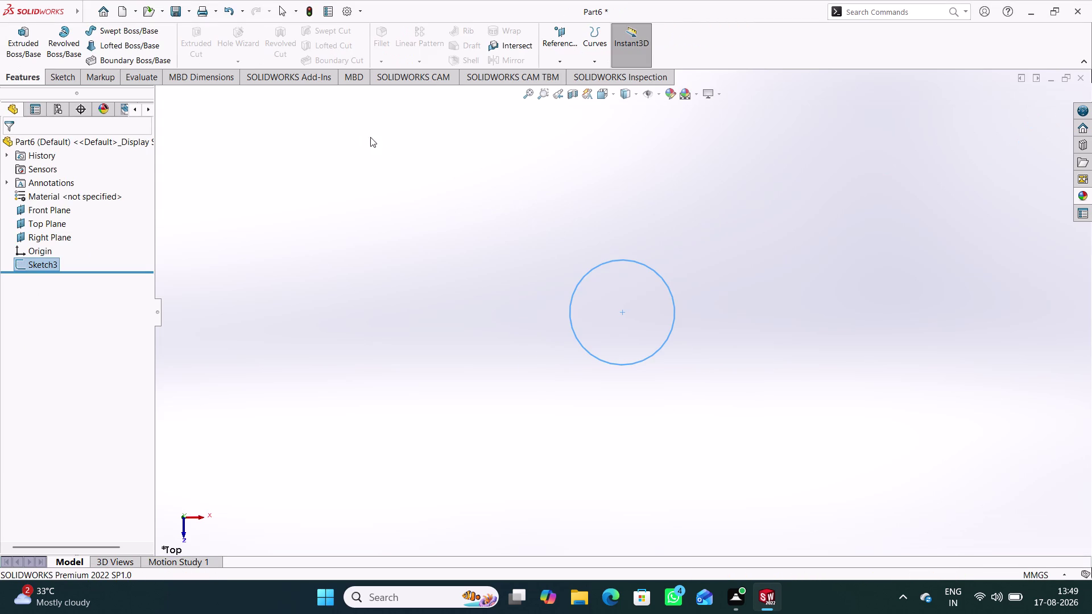
click(21, 52)
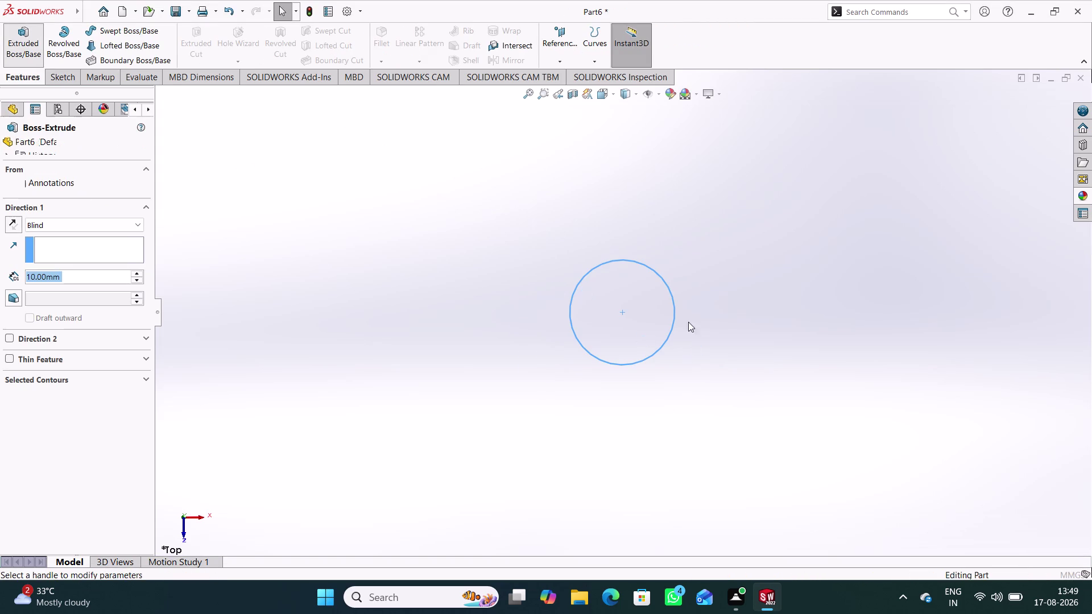
Extrude the circle Blind 8 mm as Boss-Extrude1 and pick the disc's top face.
scroll(up, 3)
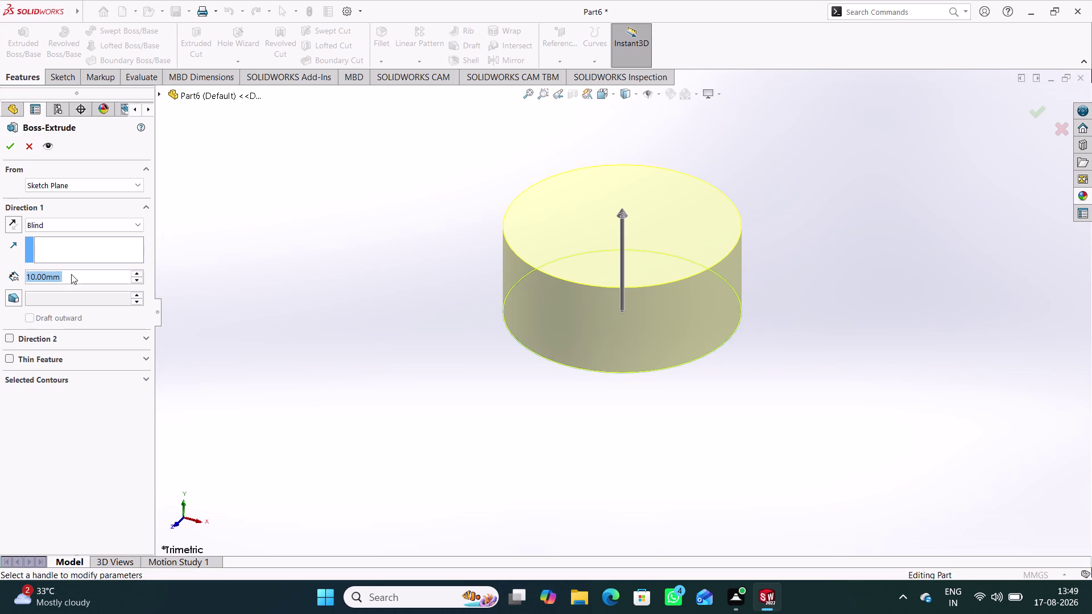
key(8)
key(Return)
key(Return)
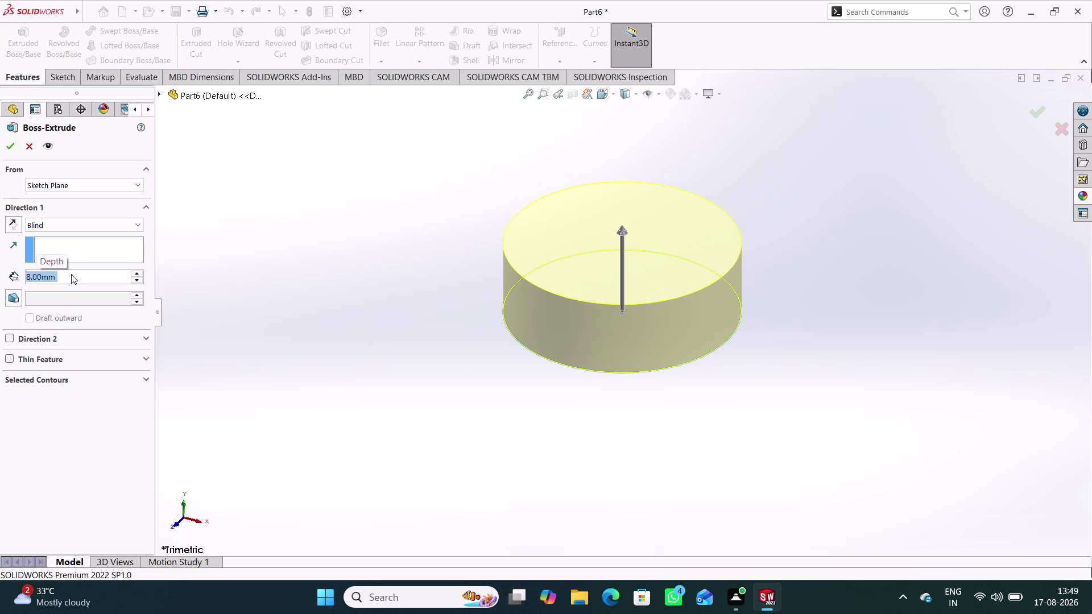
click(396, 370)
click(622, 237)
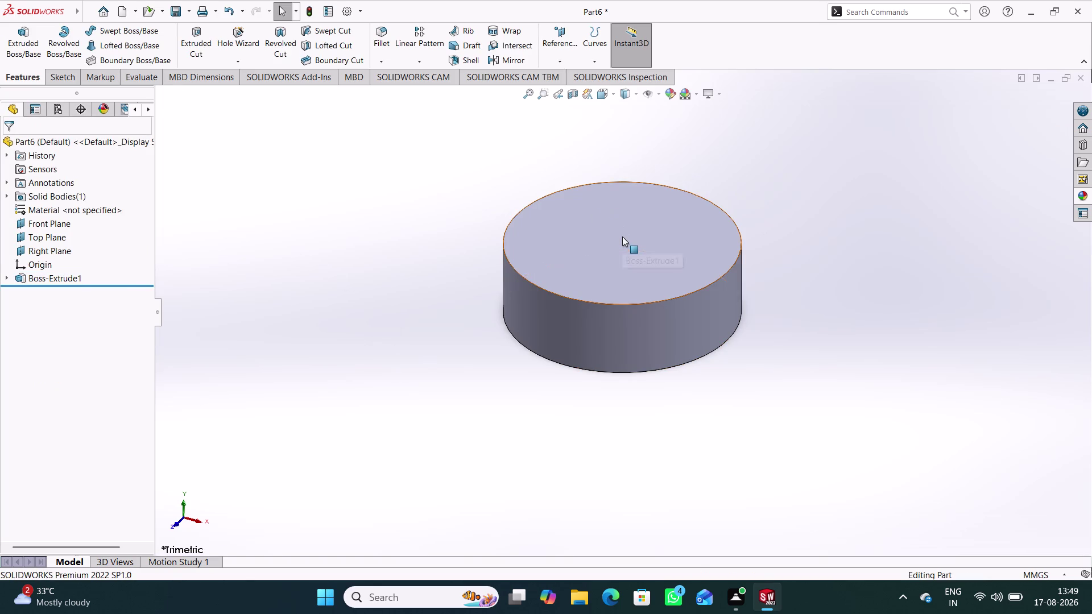
click(677, 207)
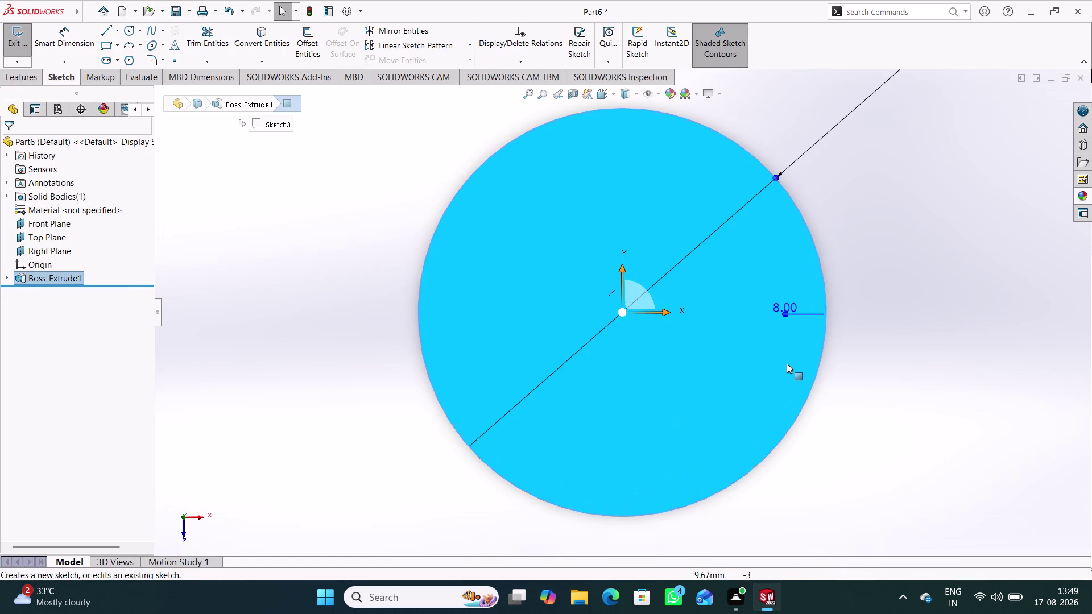
Start a sketch on the disc's top face and draw a circle at the origin.
click(847, 388)
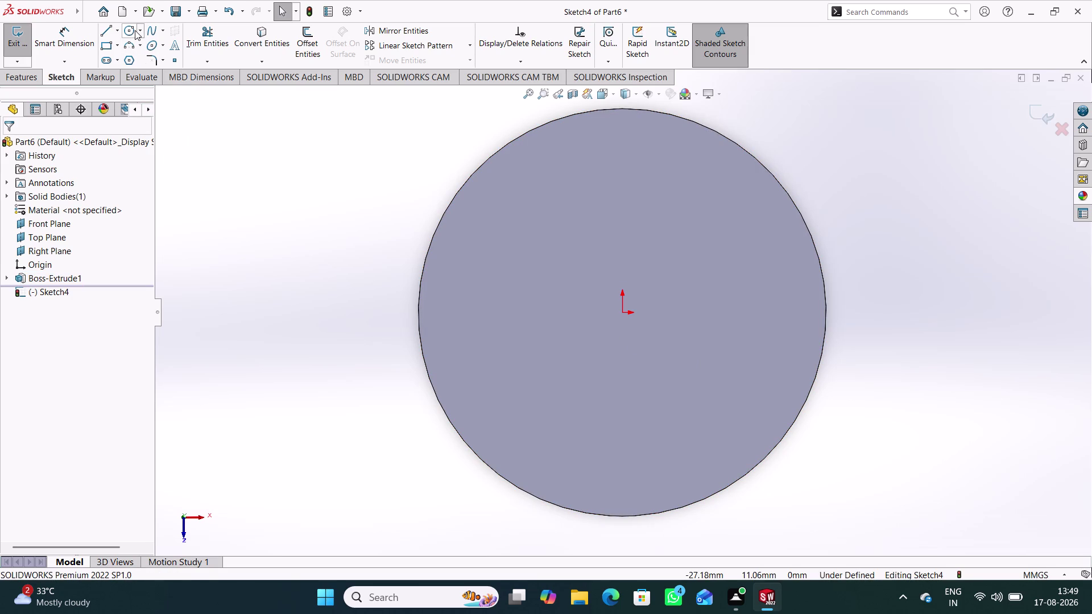
click(135, 30)
click(623, 311)
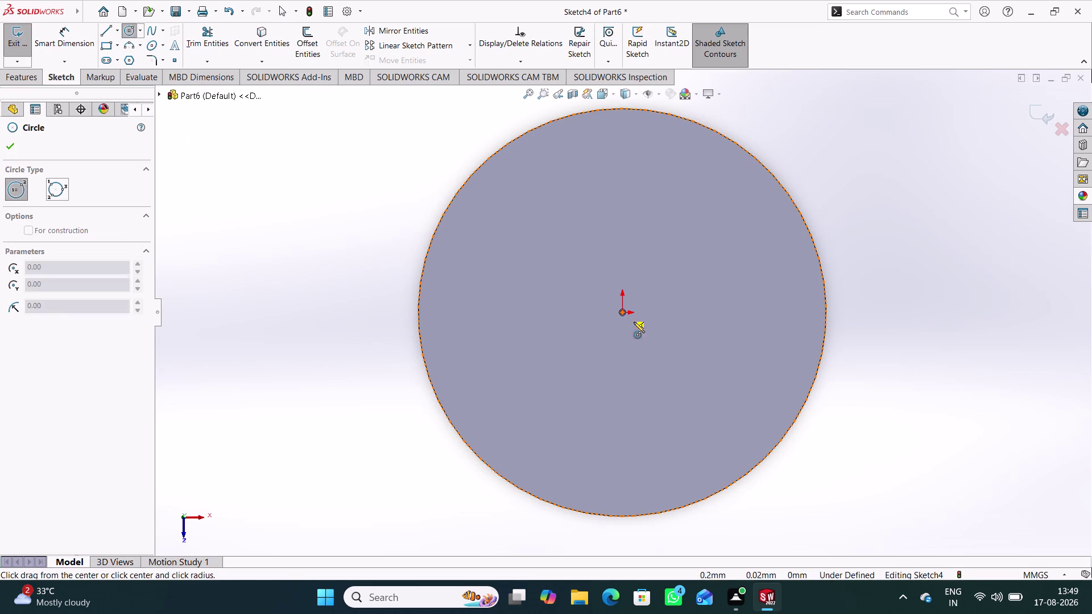
click(655, 398)
right_drag(293, 441, 273, 284)
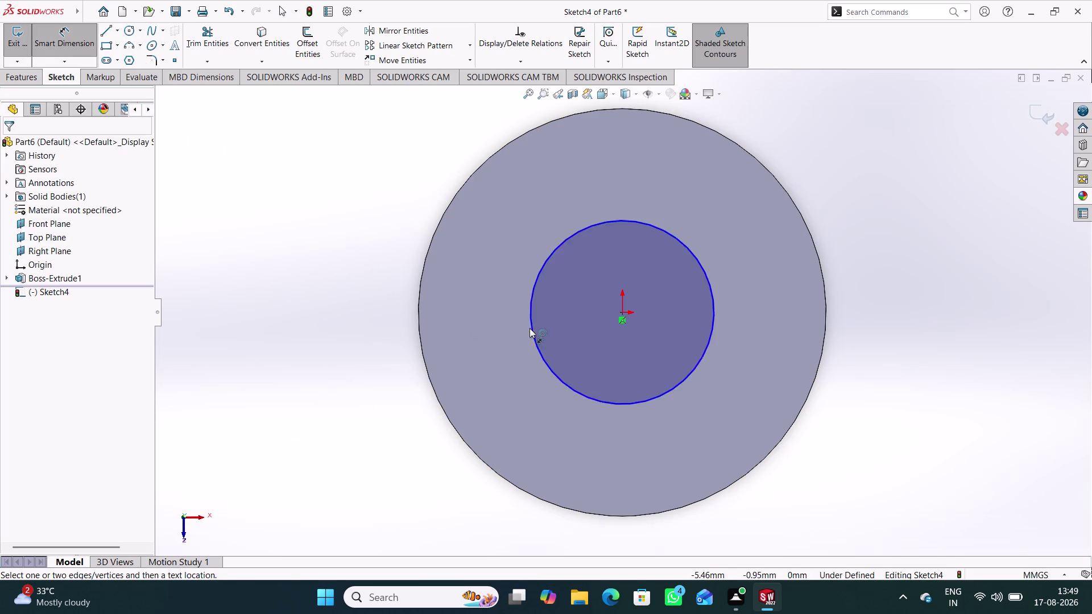
Dimension the inner circle to 12 mm diameter and close the sketch.
click(530, 328)
click(365, 414)
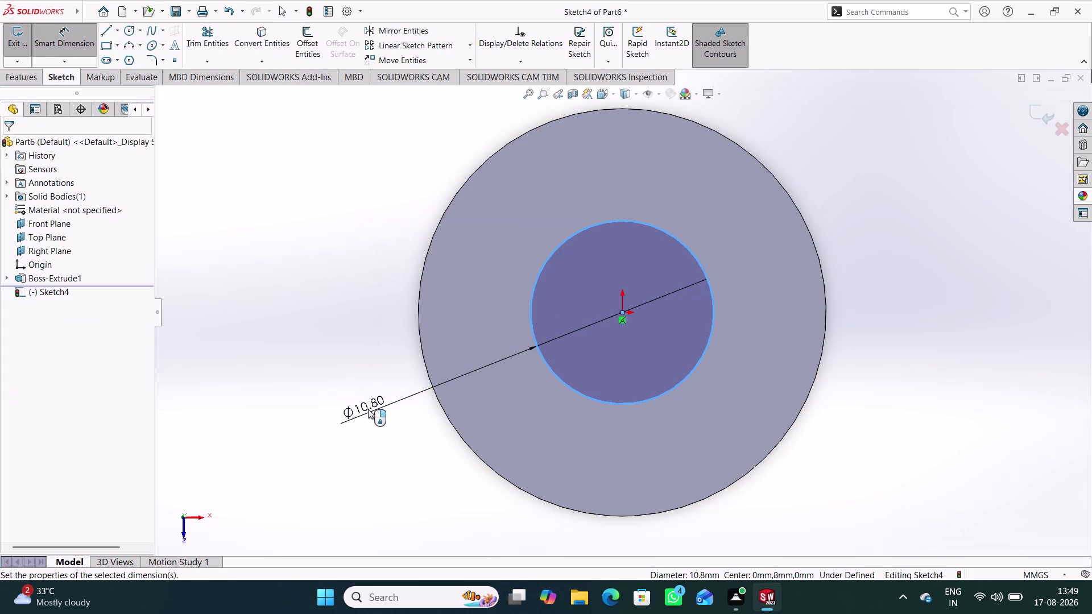
text(12)
key(Return)
key(Return)
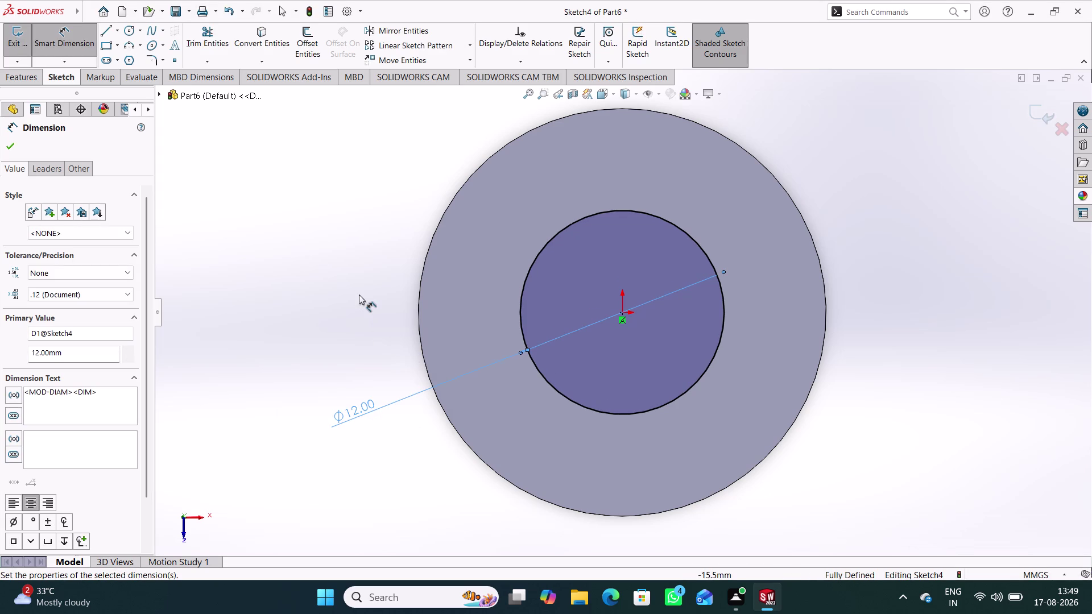
key(Return)
click(1034, 115)
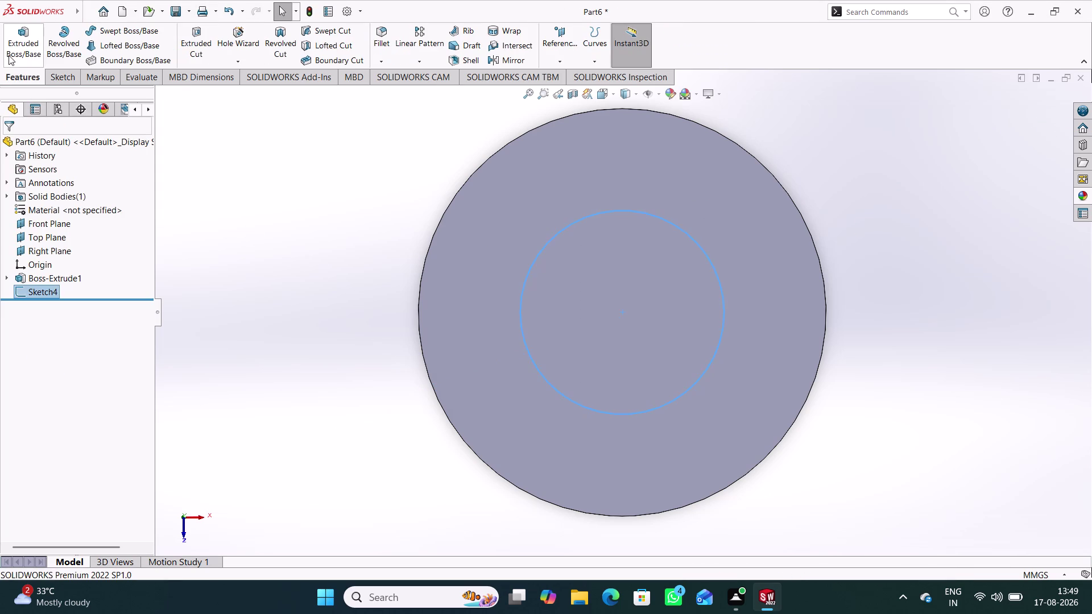
click(13, 54)
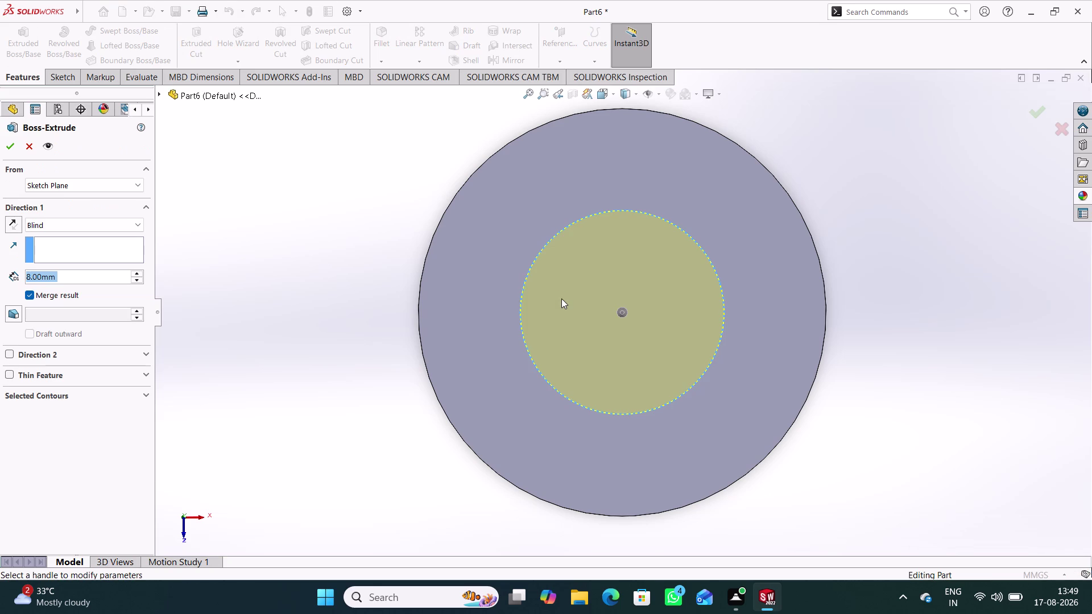
Set the shaft extrusion depth to 96 mm and accept Boss-Extrude2.
text(9)
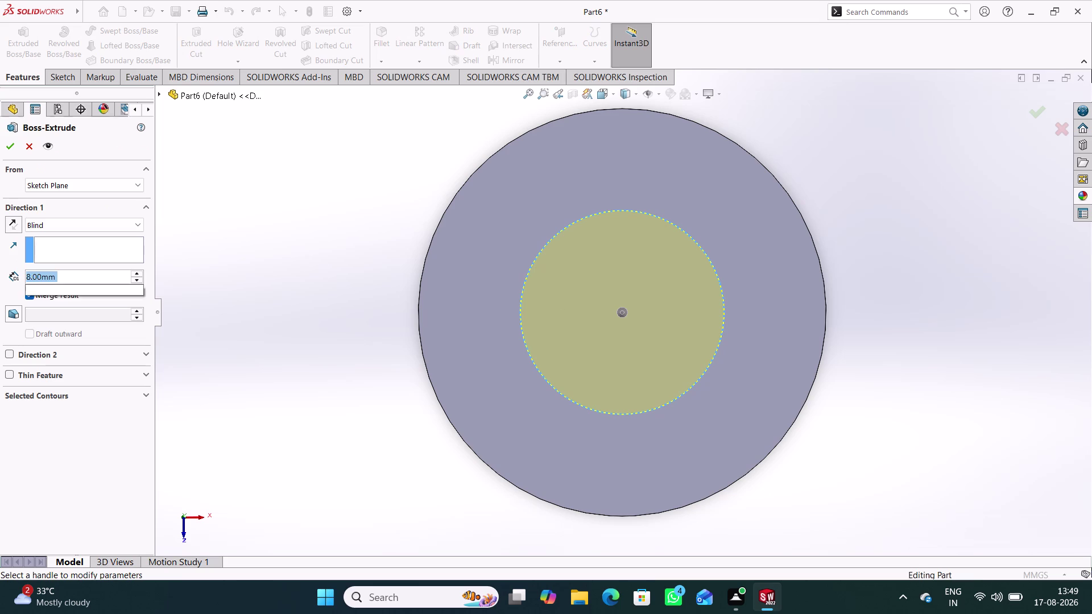
text(6)
drag(377, 232, 381, 230)
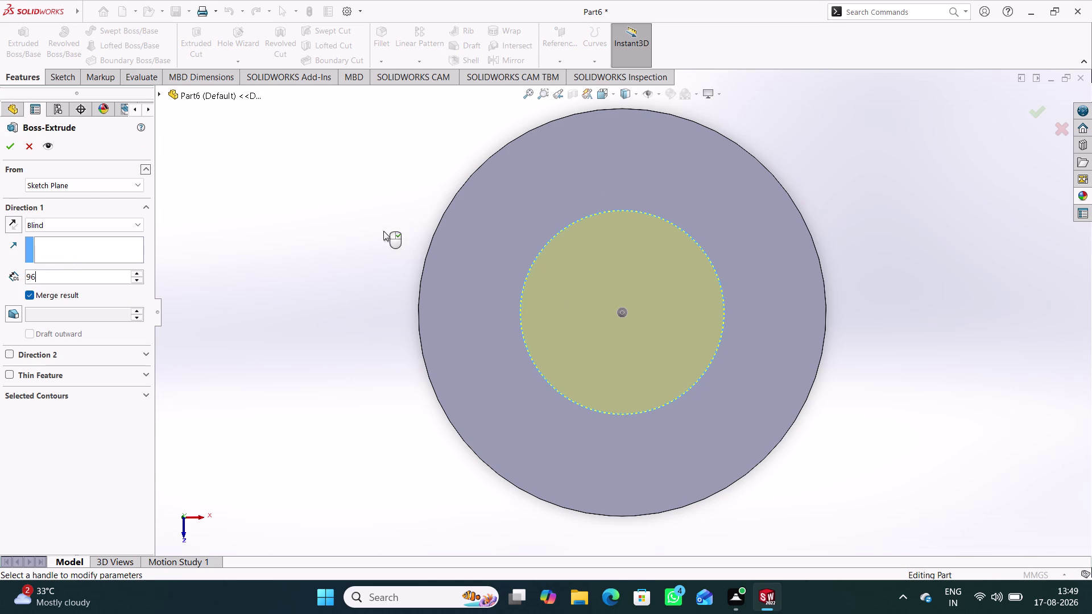
drag(380, 231, 383, 231)
middle_drag(337, 405, 341, 282)
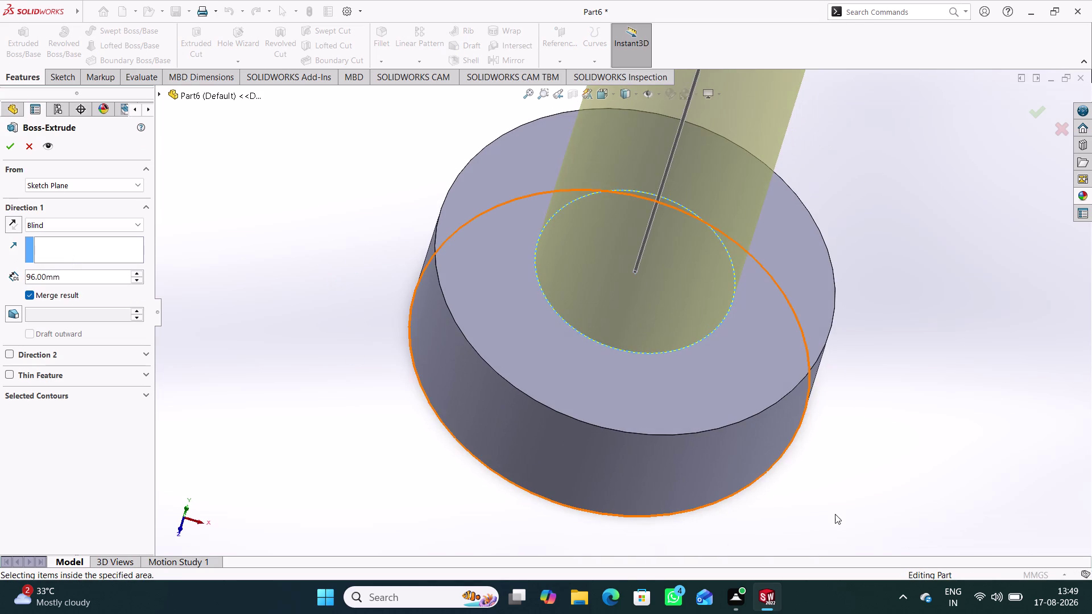
key(Return)
key(Return)
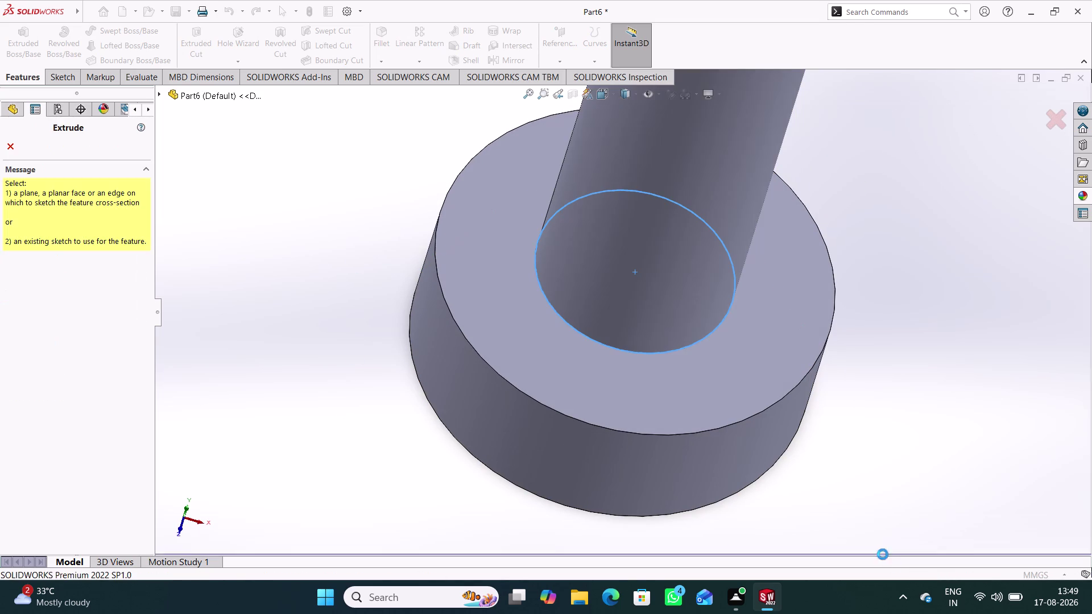
click(973, 257)
click(1050, 121)
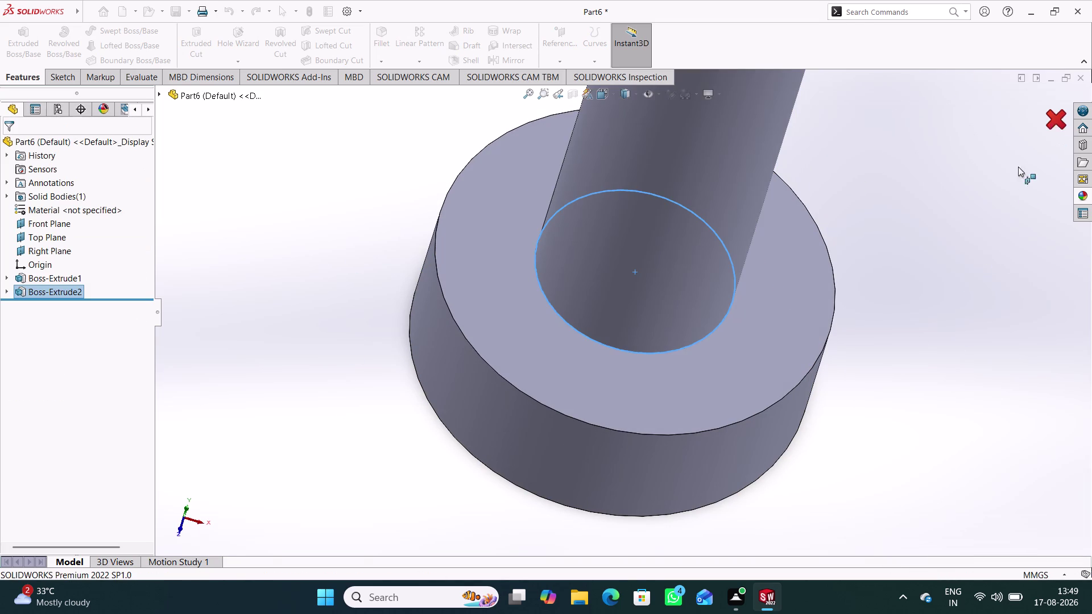
Orbit, pan and zoom around the shaft and disc, then select the disc's bottom outer edge.
middle_drag(895, 350, 874, 257)
scroll(up, 3)
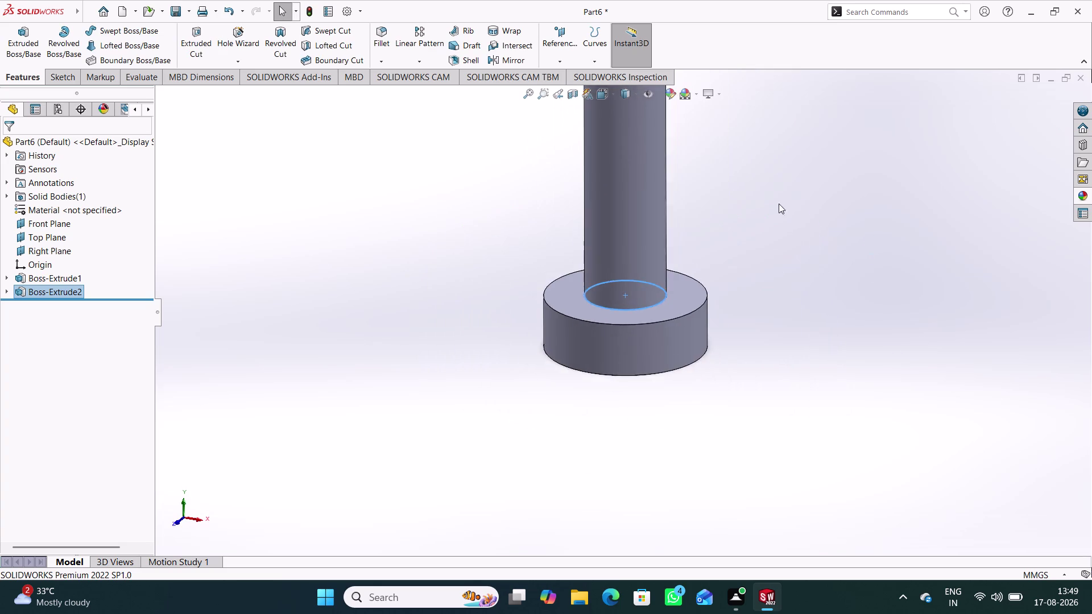
scroll(up, 3)
middle_drag(712, 141, 707, 192)
scroll(up, 3)
scroll(down, 3)
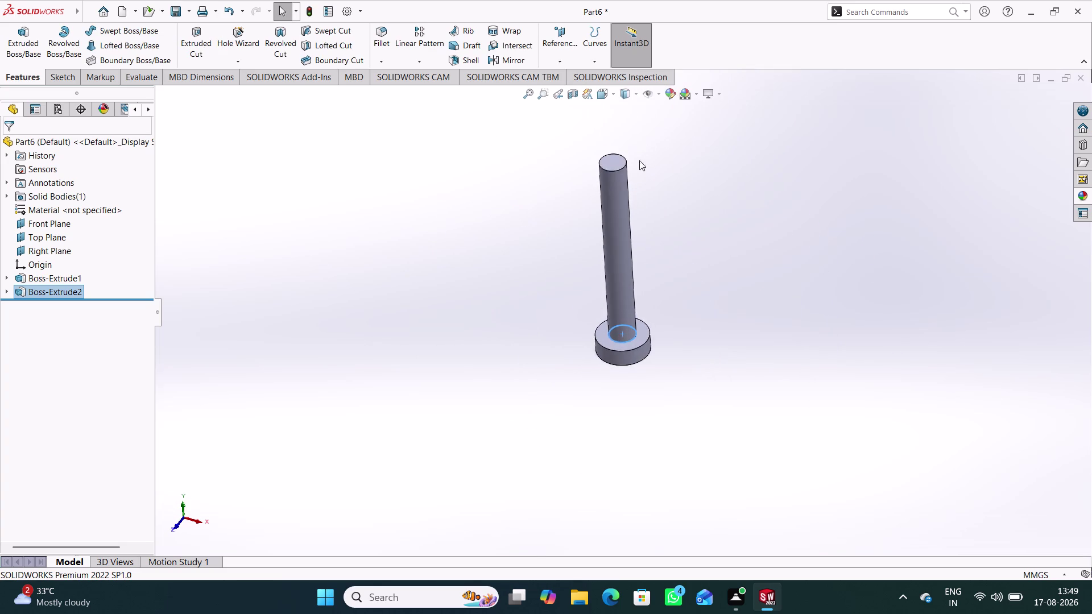
scroll(down, 3)
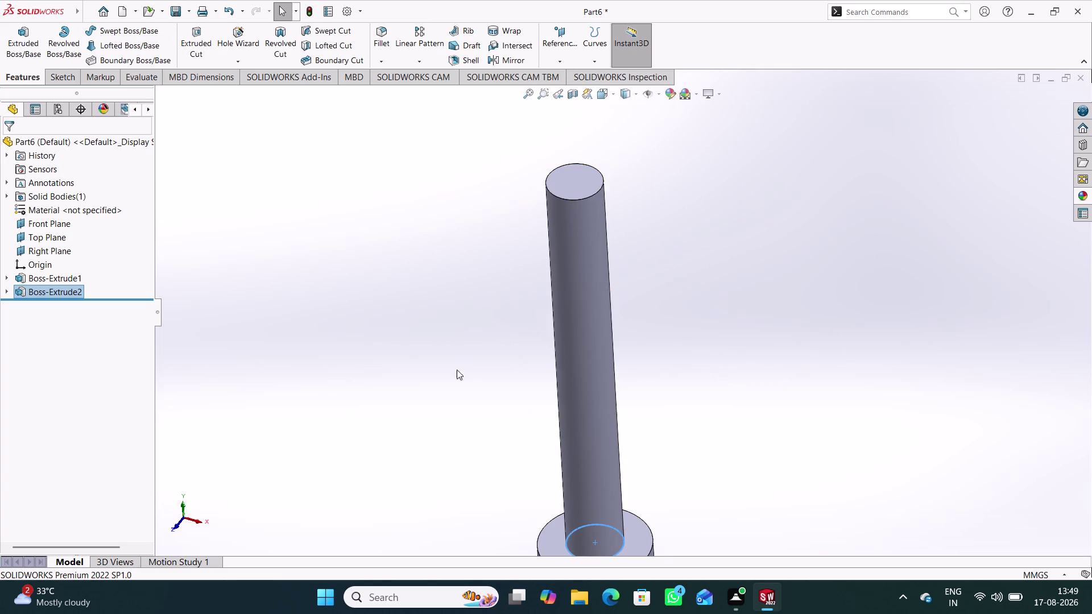
middle_drag(455, 377, 468, 310)
scroll(down, 3)
scroll(up, 3)
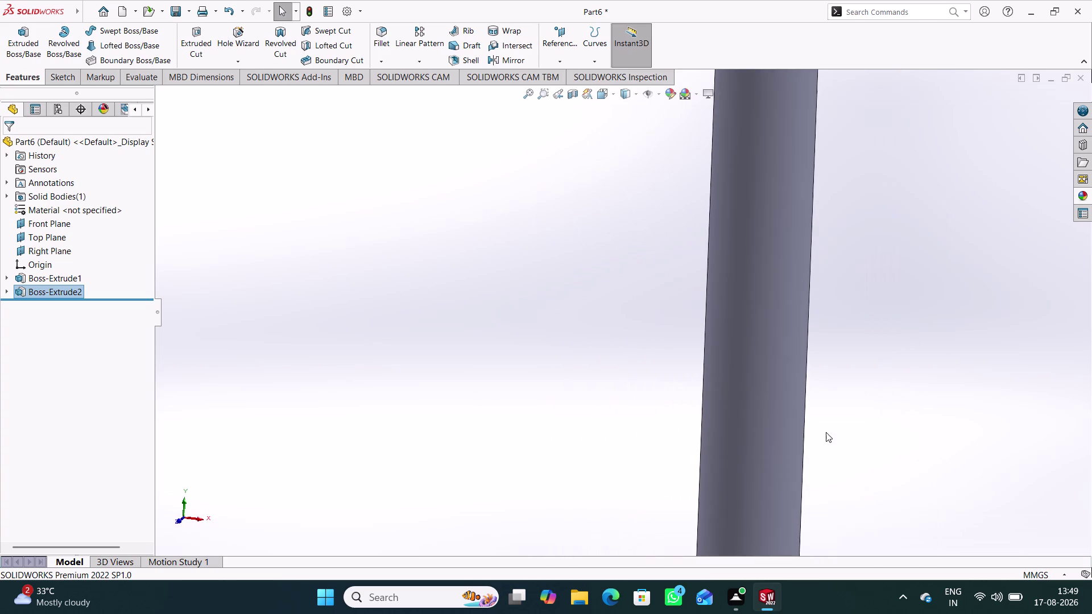
scroll(up, 3)
scroll(down, 3)
middle_drag(602, 495, 589, 383)
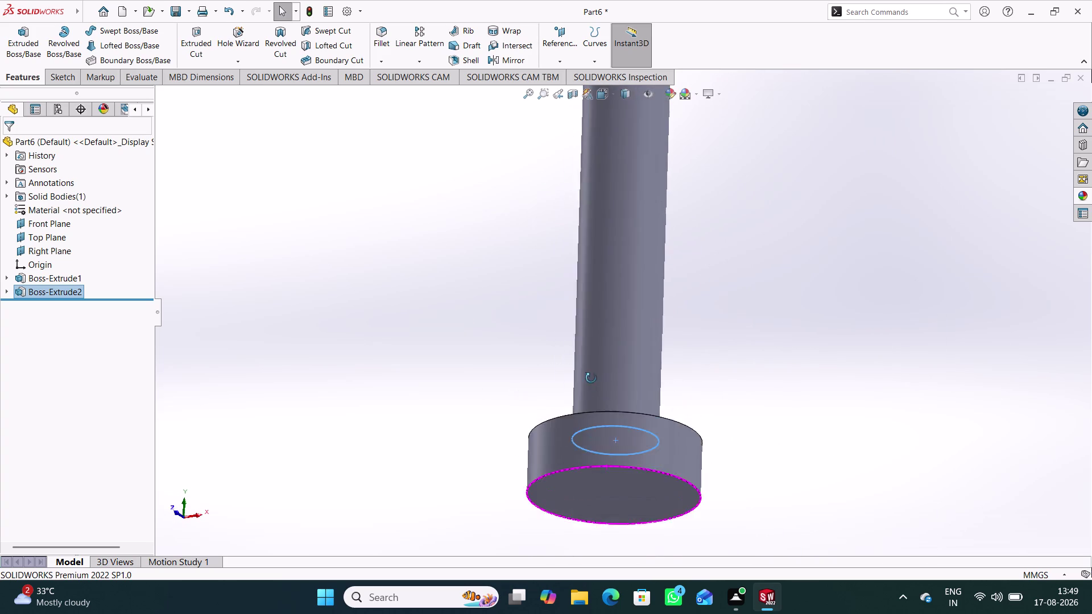
middle_drag(589, 384, 597, 380)
scroll(down, 3)
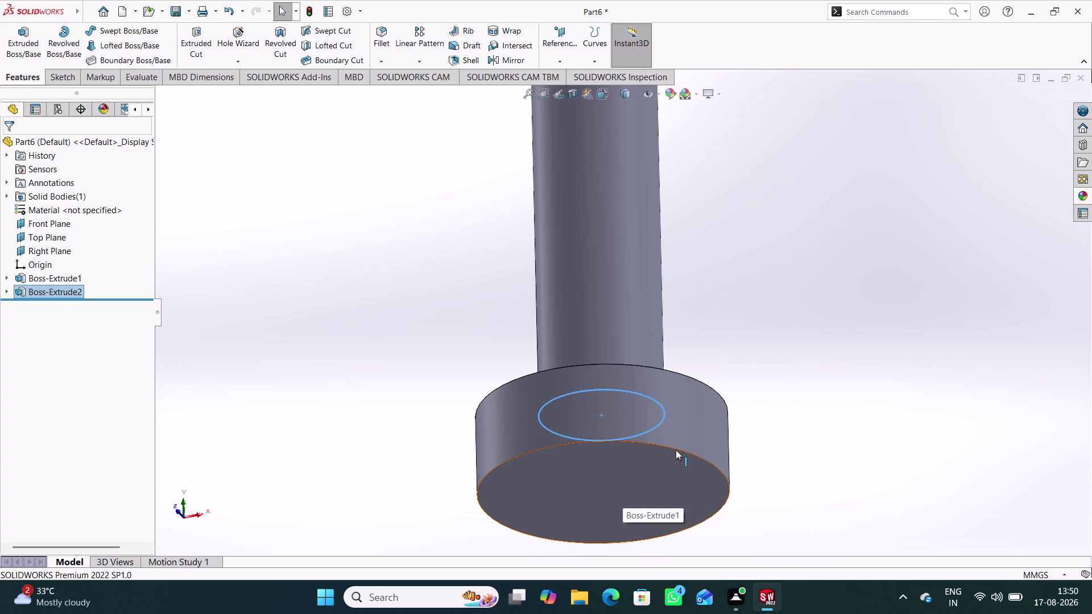
click(676, 450)
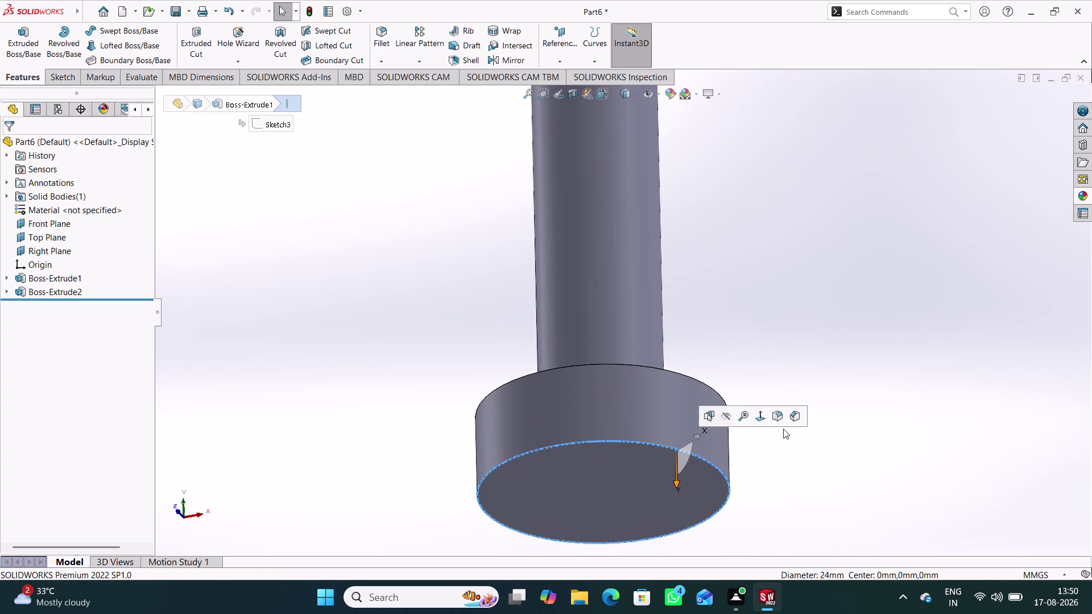
Fillet the disc's bottom outer edge with an 8 mm radius and inspect the domed head.
click(782, 421)
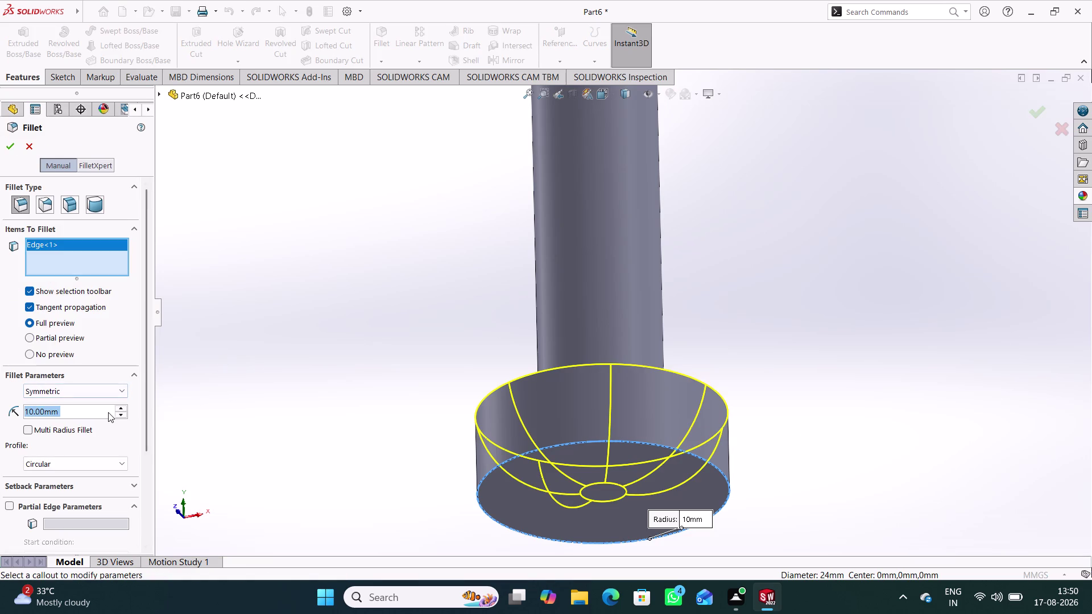
key(8)
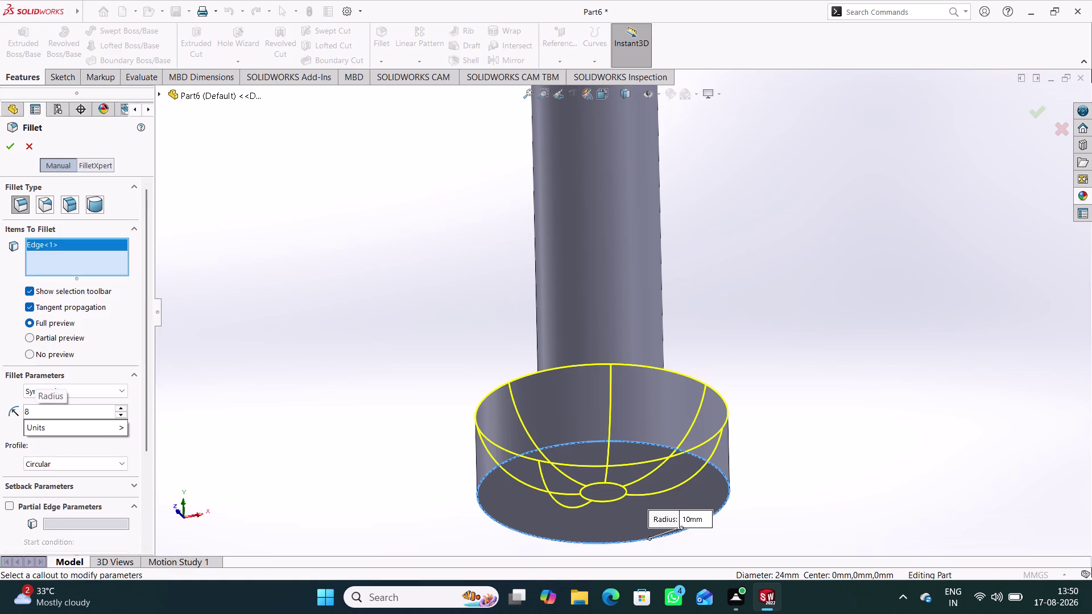
click(390, 407)
middle_drag(424, 493, 510, 280)
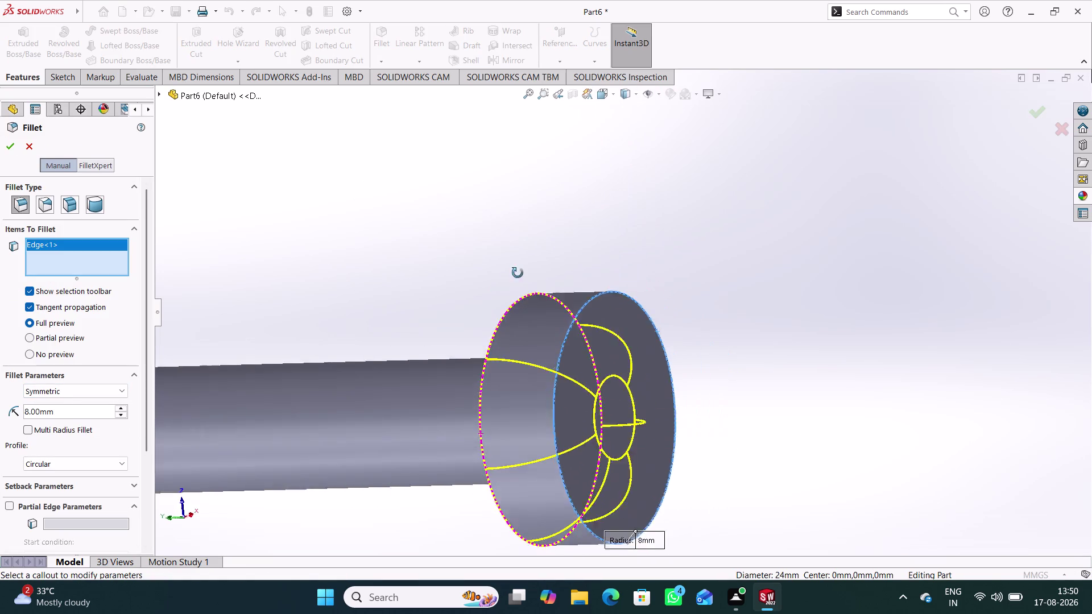
middle_drag(509, 280, 502, 268)
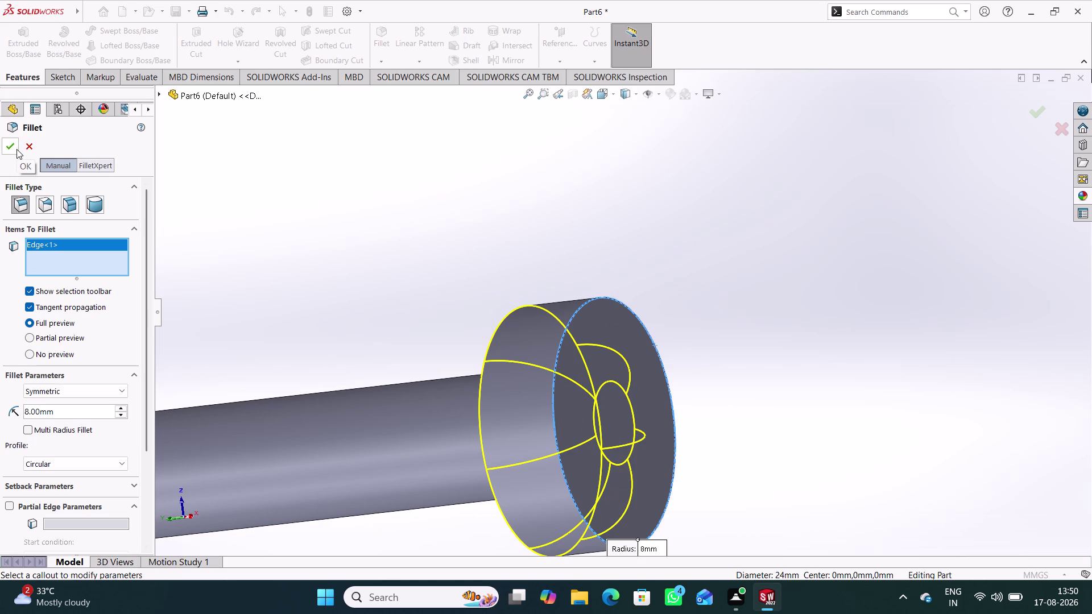
click(17, 149)
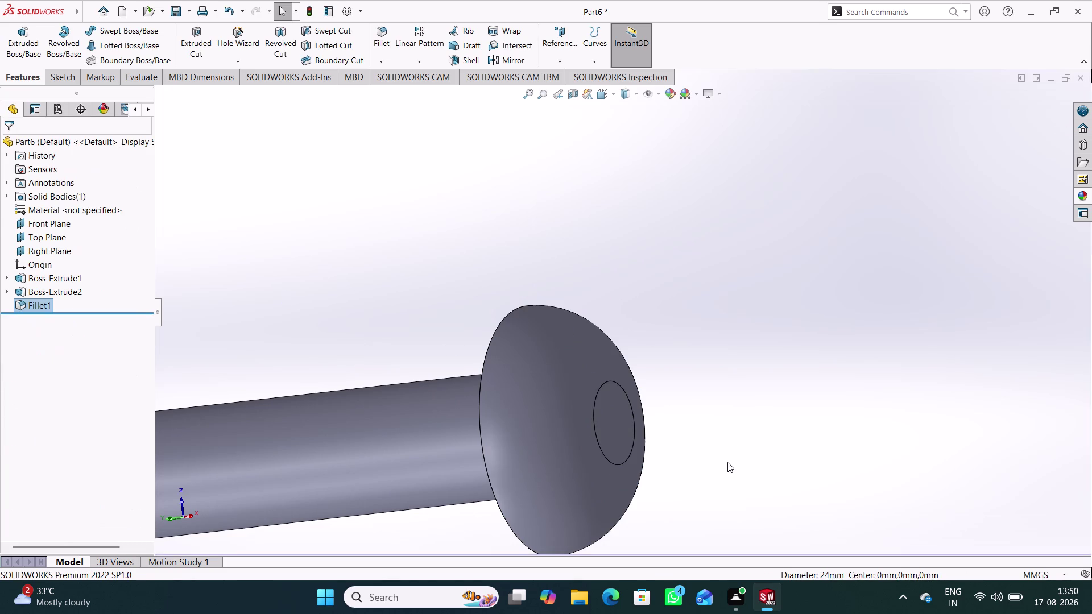
click(728, 462)
middle_drag(724, 469, 670, 241)
Inspect the filleted head, then undo Fillet1 with Ctrl+Z.
scroll(up, 3)
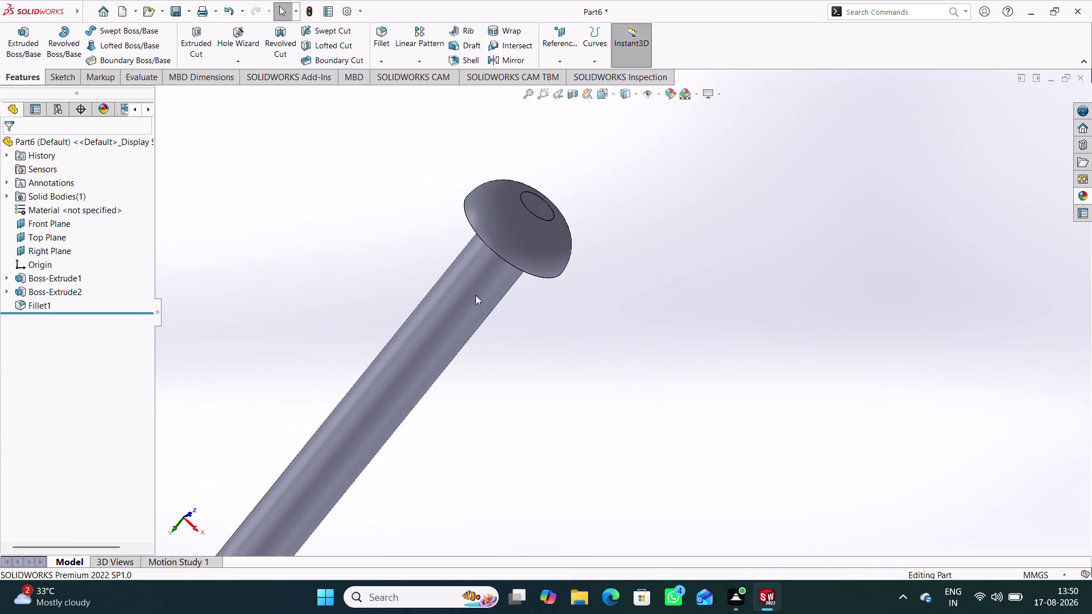
scroll(down, 3)
middle_drag(571, 322, 468, 177)
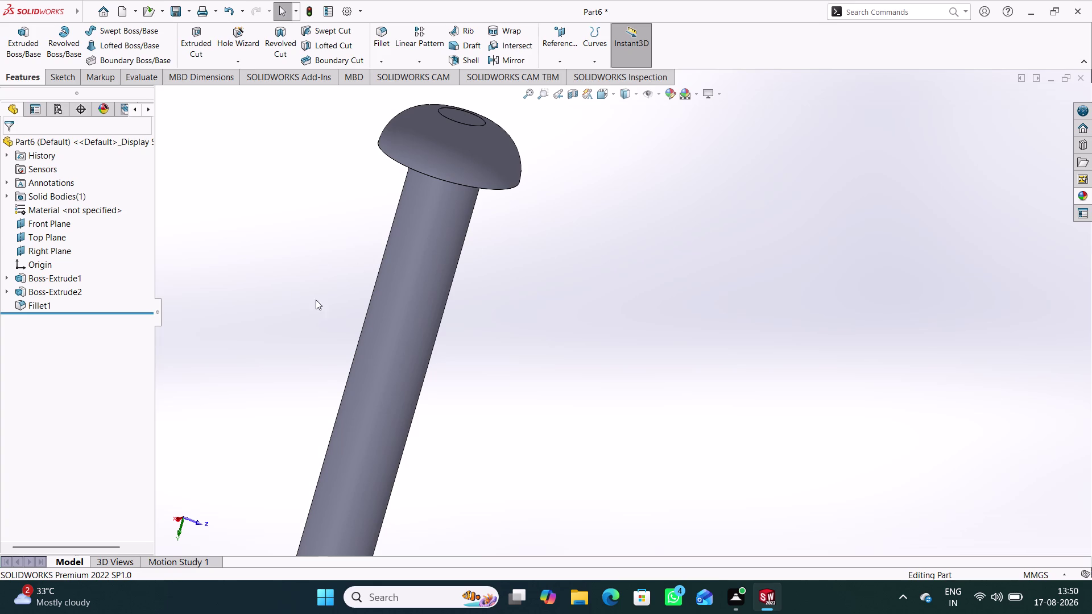
key(ctrl+z)
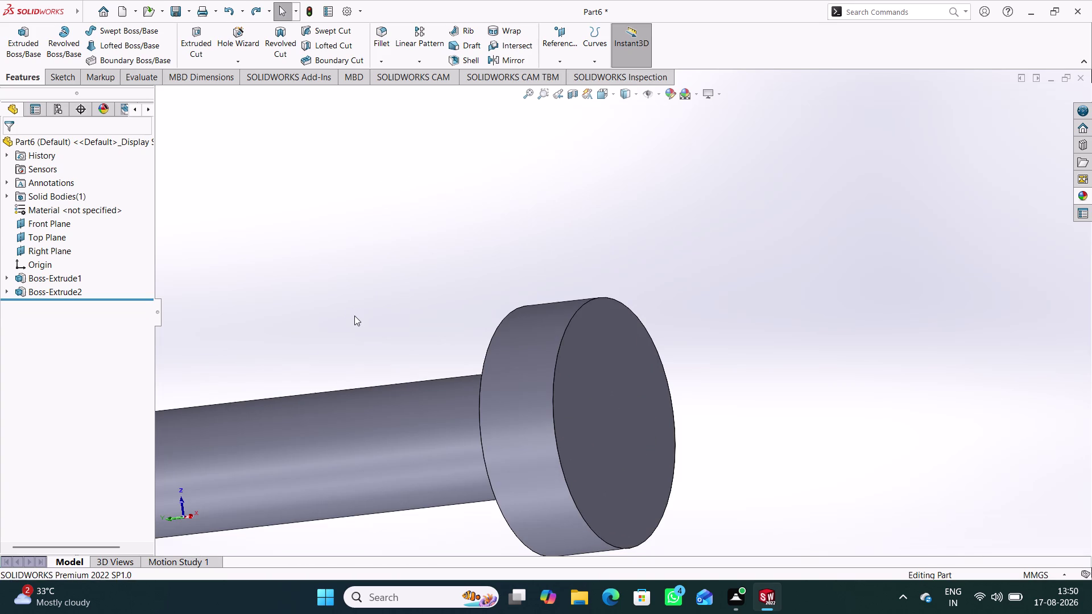
Apply AISI 4340 Steel, normalized to the part through Edit Material.
click(409, 270)
drag(834, 209, 830, 425)
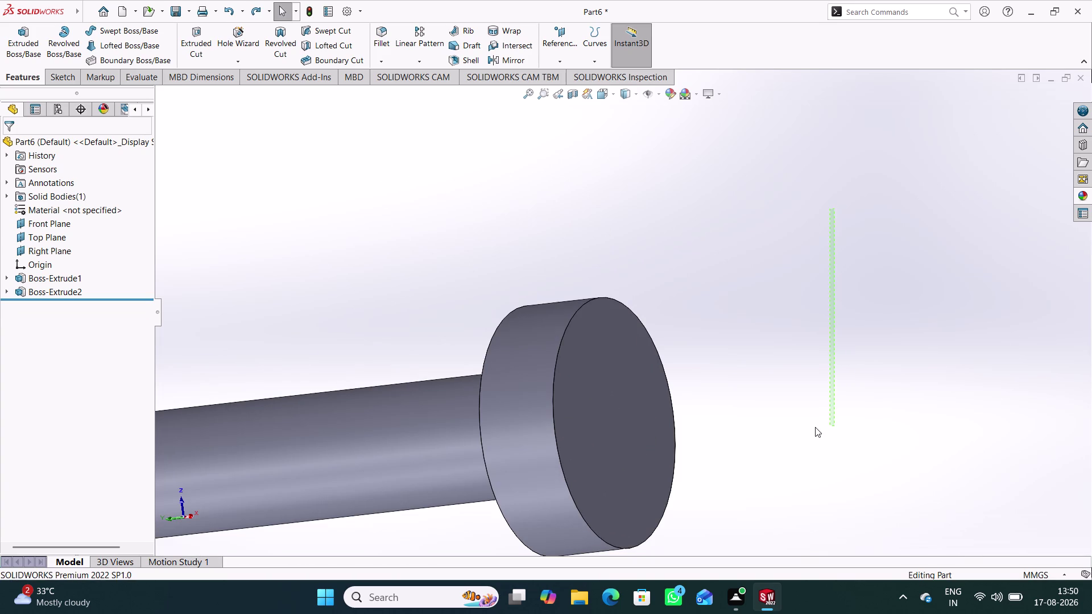
right_click(73, 210)
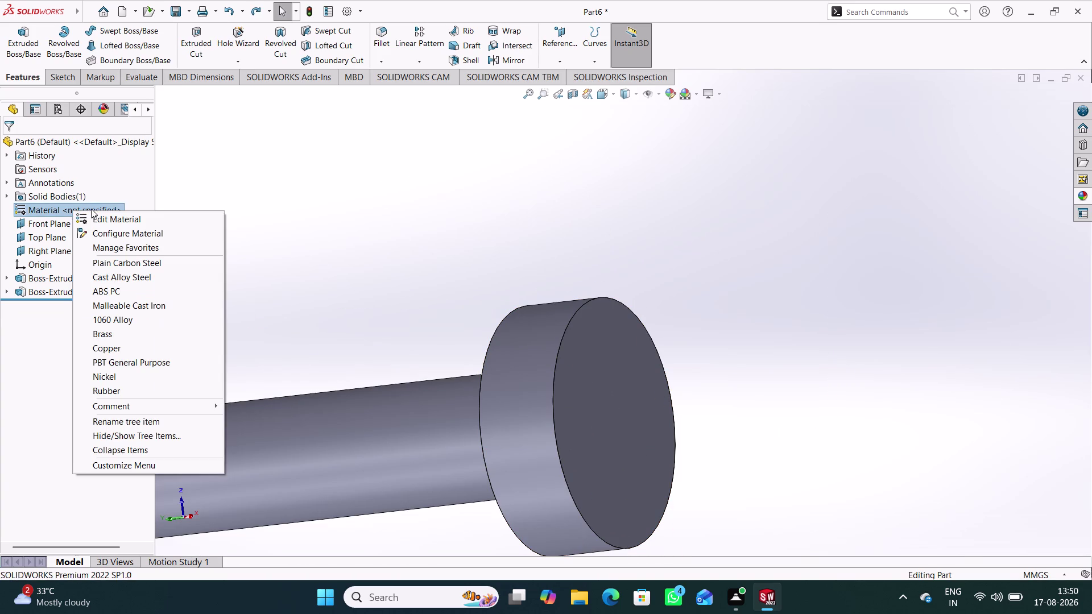
click(112, 211)
click(115, 217)
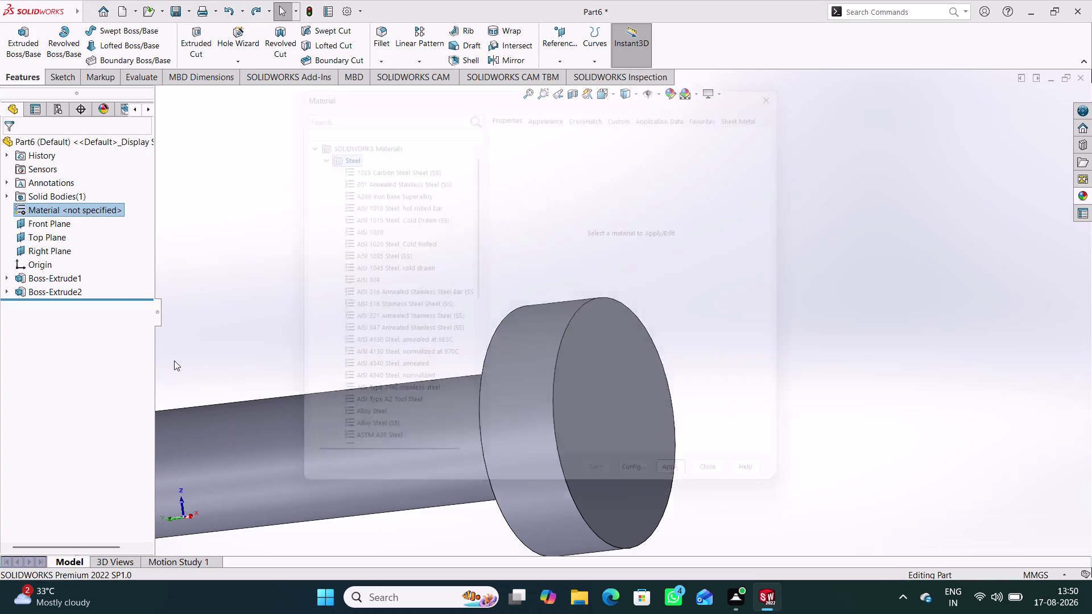
click(363, 384)
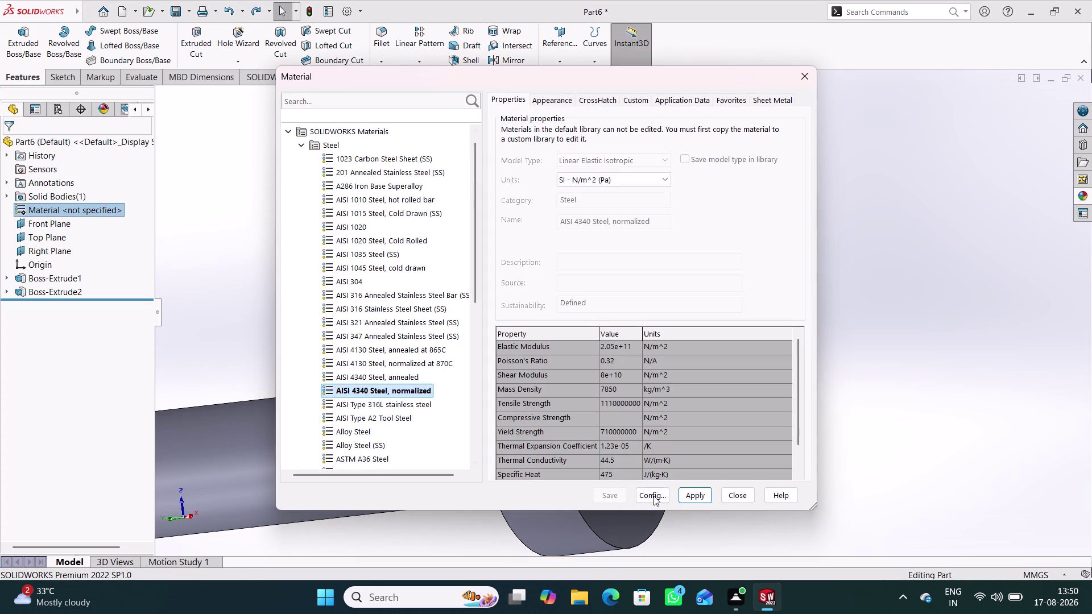
click(688, 492)
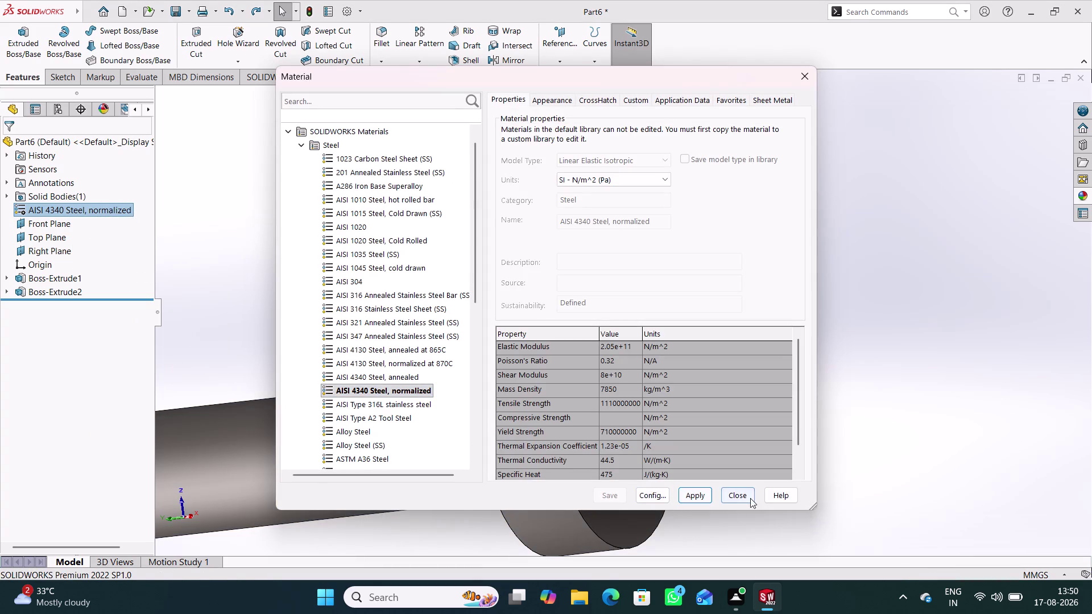
click(742, 497)
middle_drag(641, 503, 579, 410)
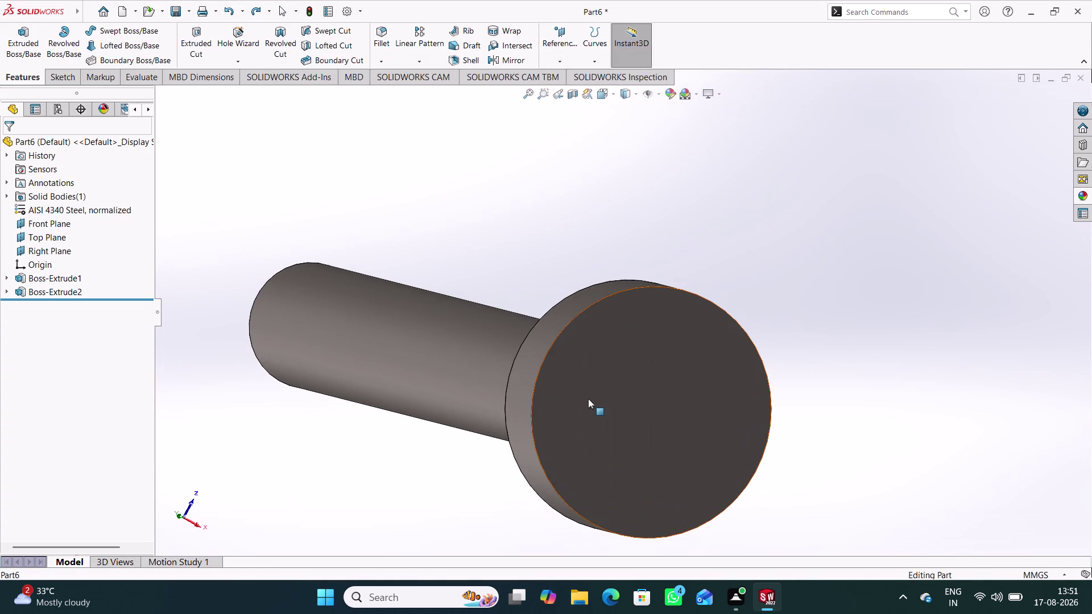
key(ctrl+s)
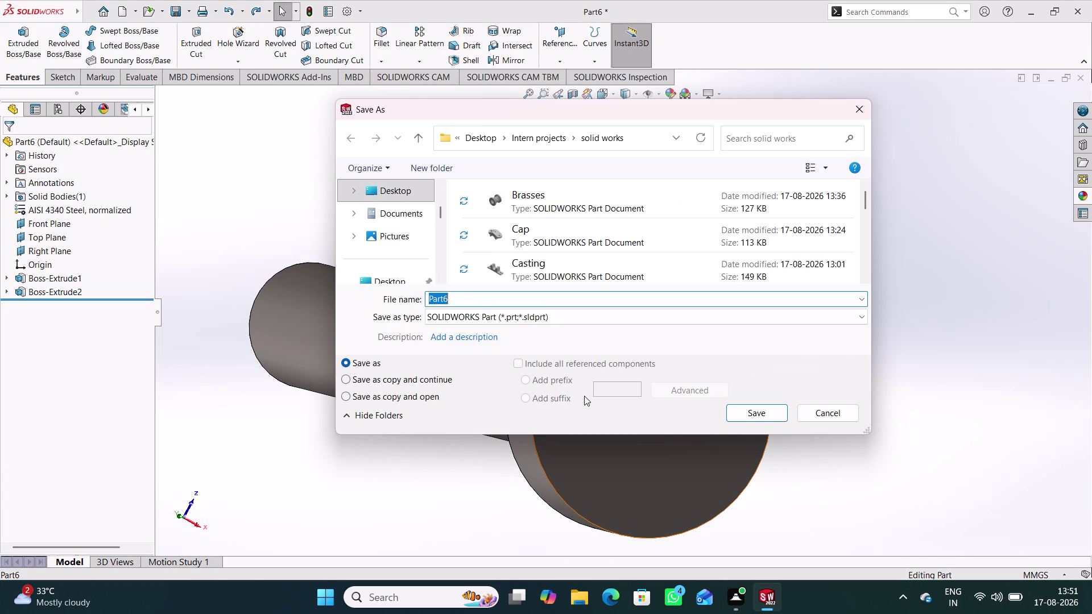
Save the steel part as 'Bolt', then start a new SOLIDWORKS document.
text(Bol)
text(t)
key(Return)
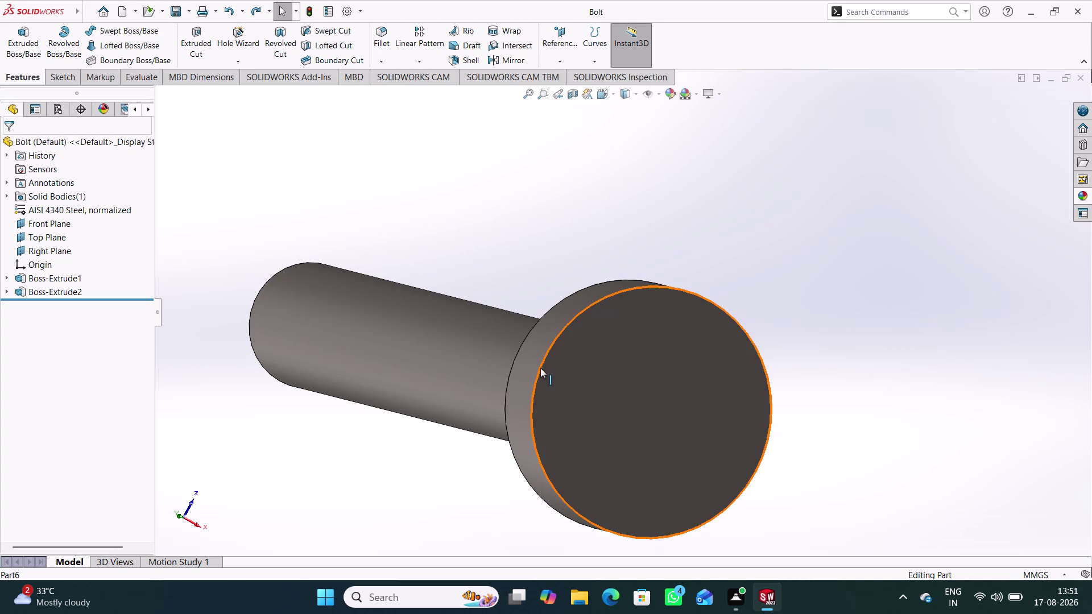
key(ctrl+n)
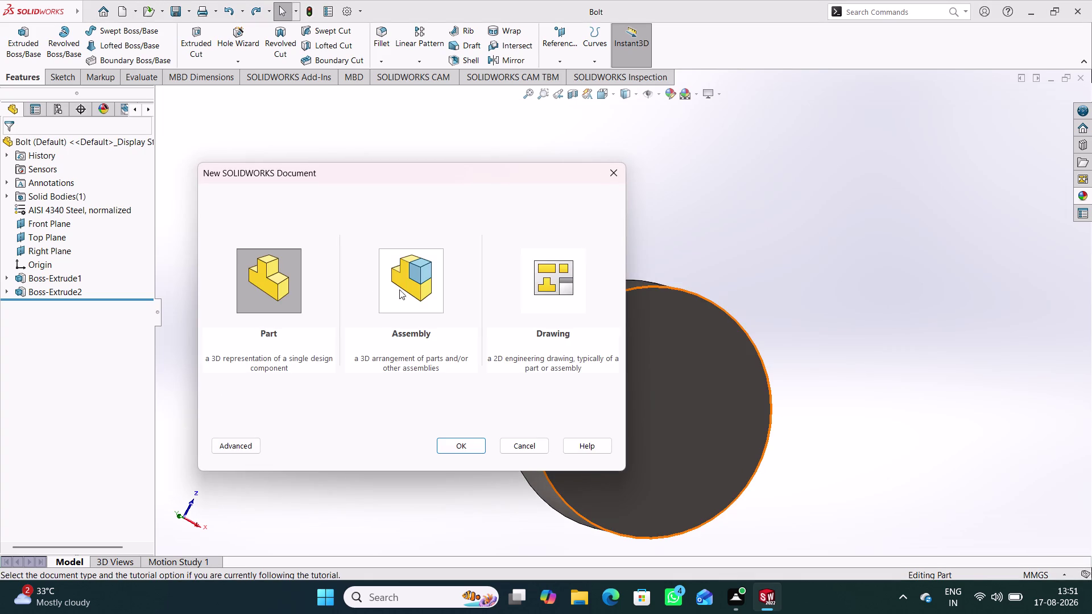
Create a new assembly document.
click(412, 291)
click(476, 446)
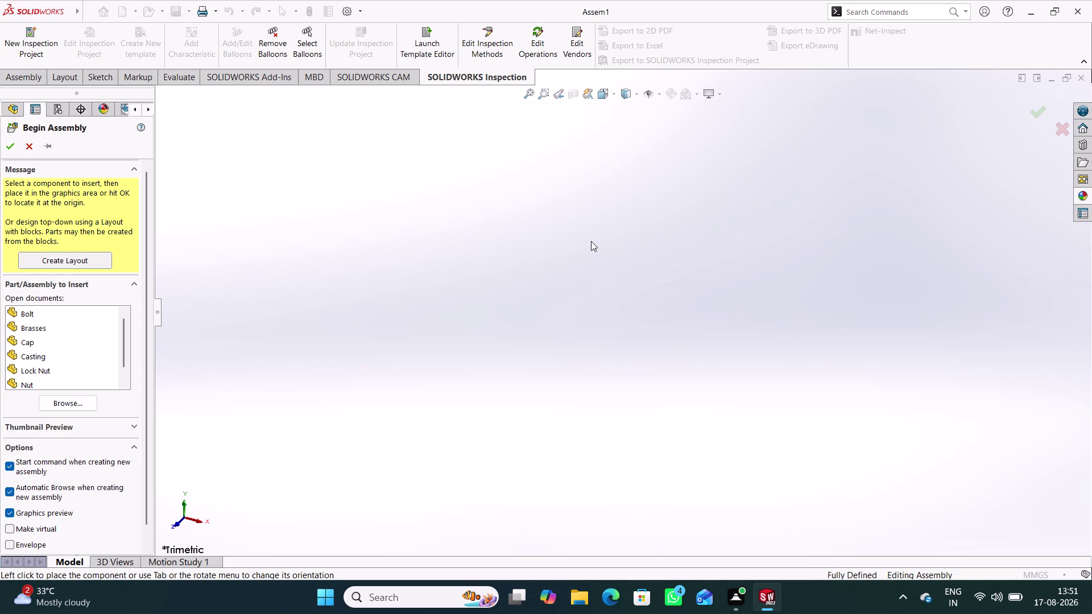
scroll(up, 3)
scroll(down, 3)
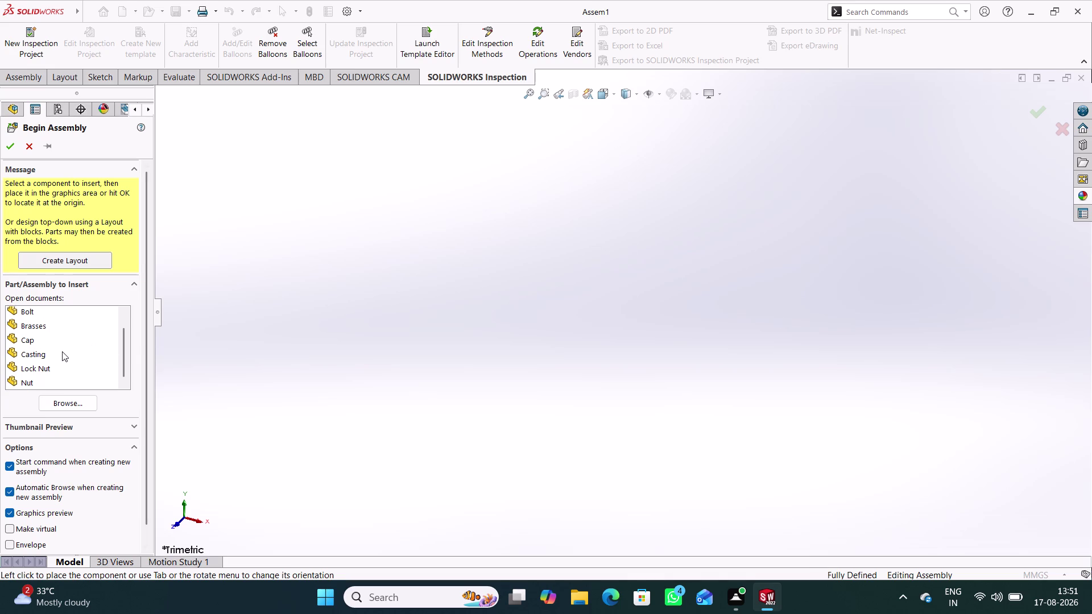
scroll(down, 3)
scroll(up, 3)
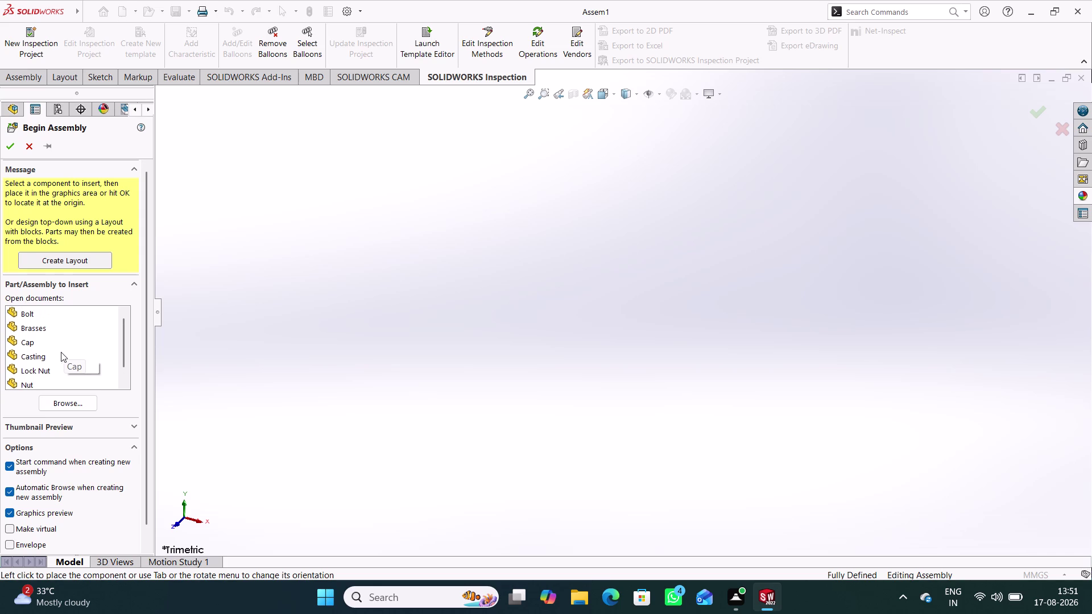
Insert the Casting into Assem1 and change it from fixed to Float.
click(46, 358)
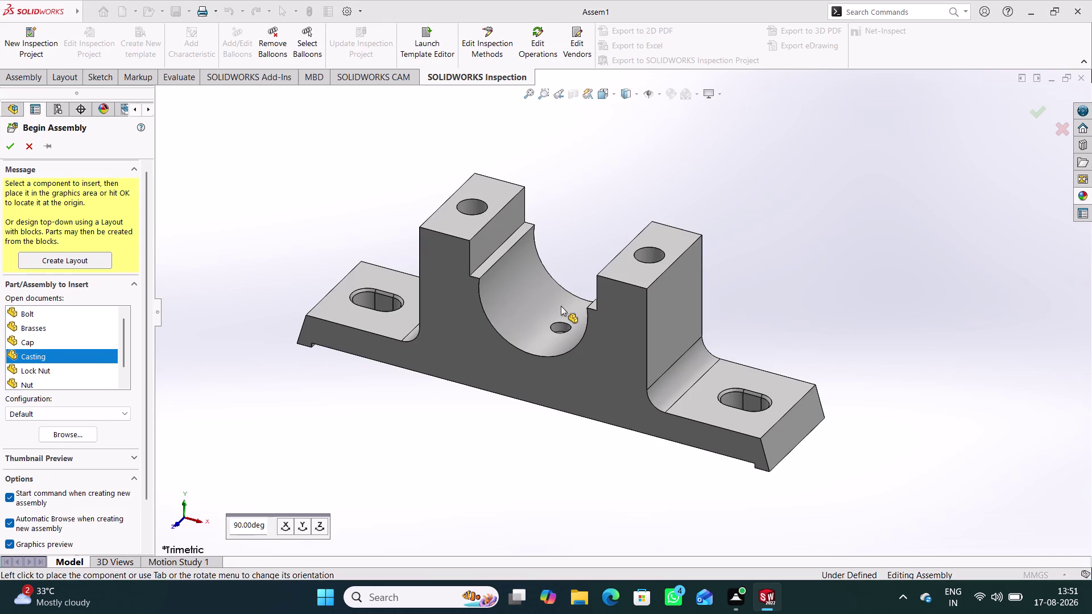
click(588, 263)
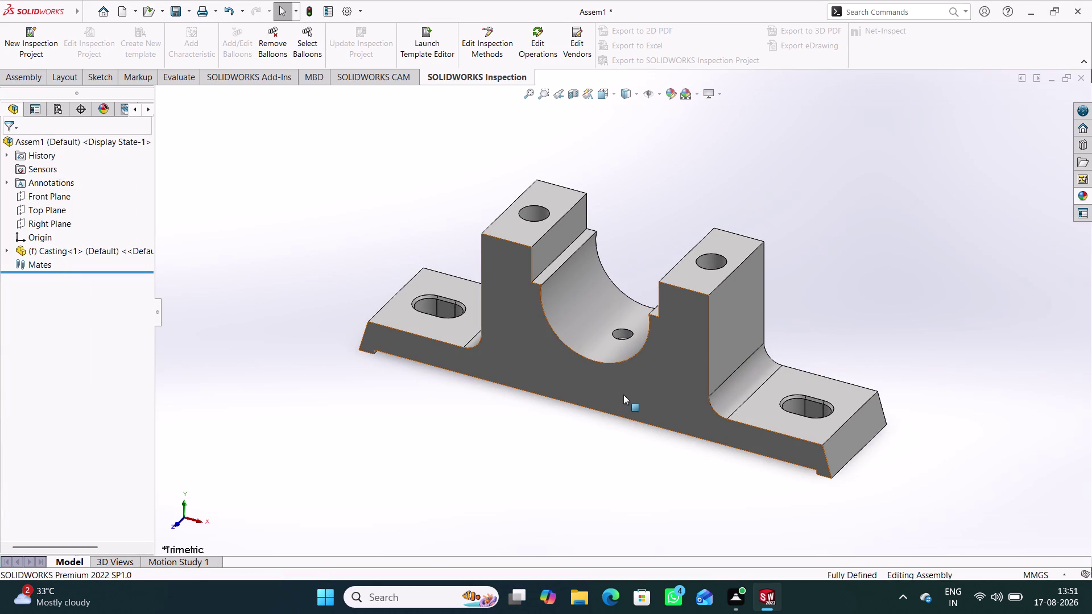
right_click(623, 395)
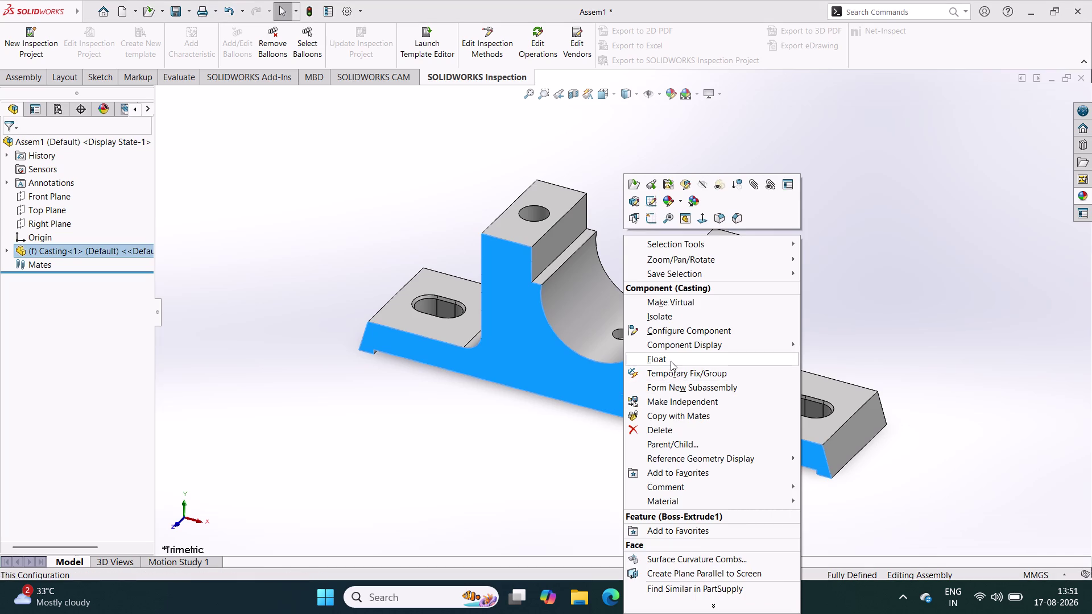
click(670, 361)
Reorient the assembly view to isometric.
click(552, 451)
drag(645, 381, 550, 392)
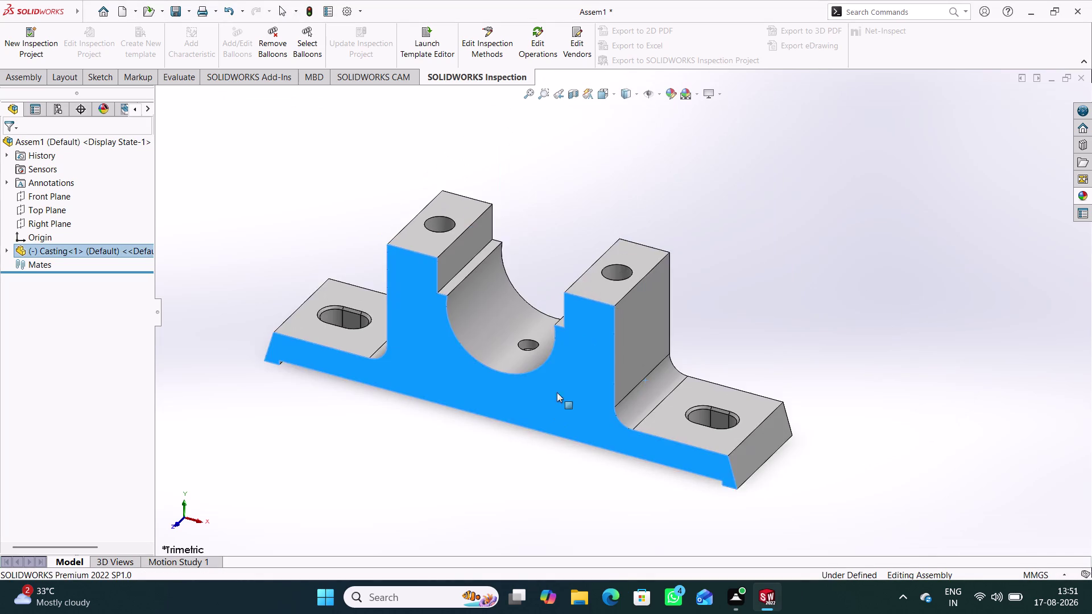
drag(551, 391, 543, 419)
middle_drag(547, 426, 777, 263)
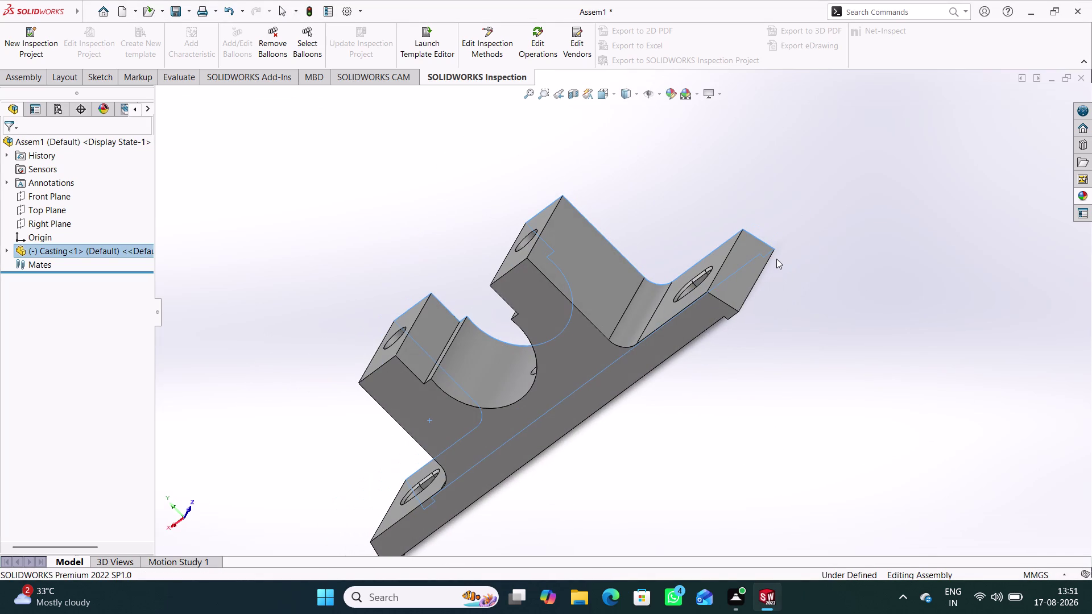
key(ctrl+7)
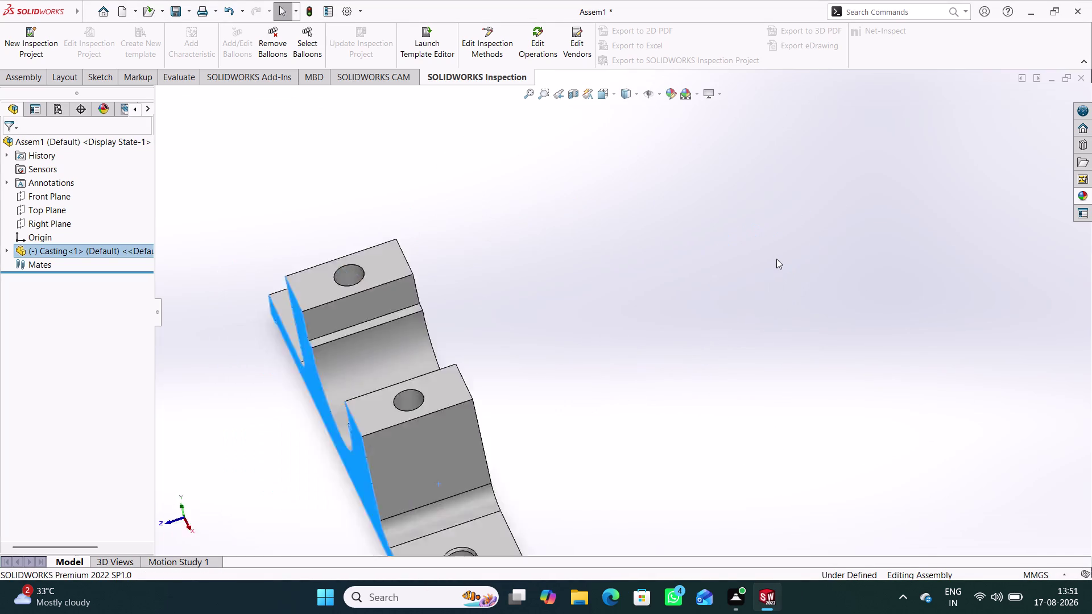
click(473, 456)
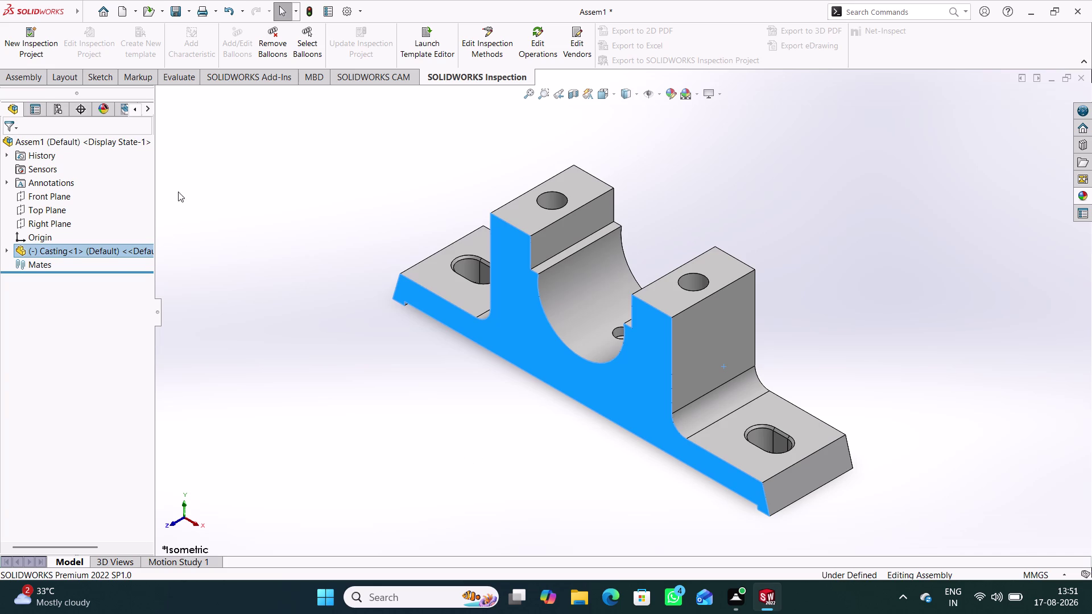
click(37, 79)
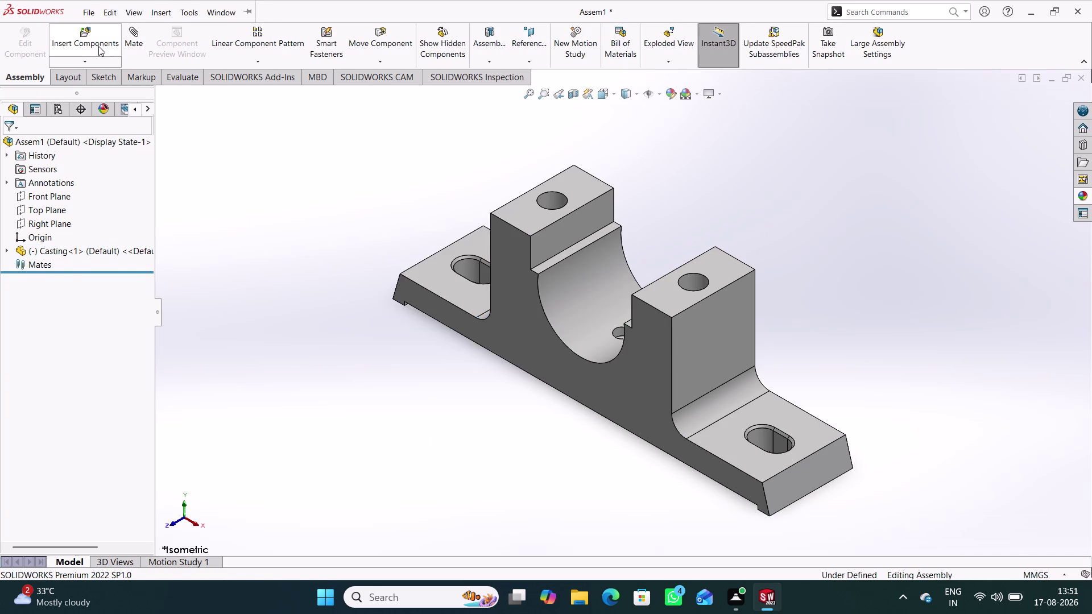
click(98, 46)
click(139, 42)
Mate the Casting's Front Plane coincident with the assembly's Front Plane.
click(29, 147)
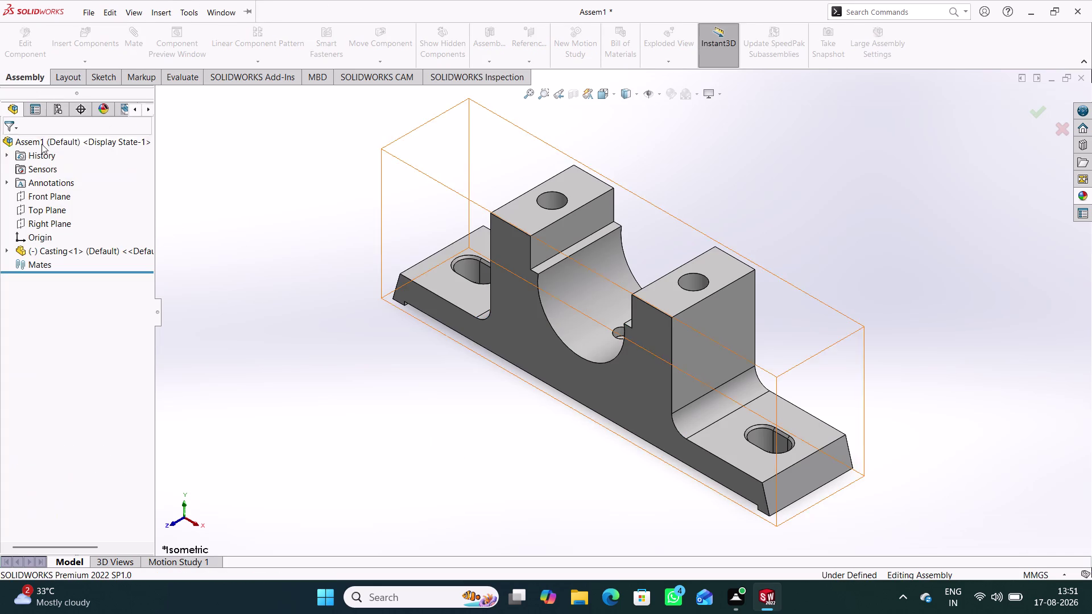
click(133, 40)
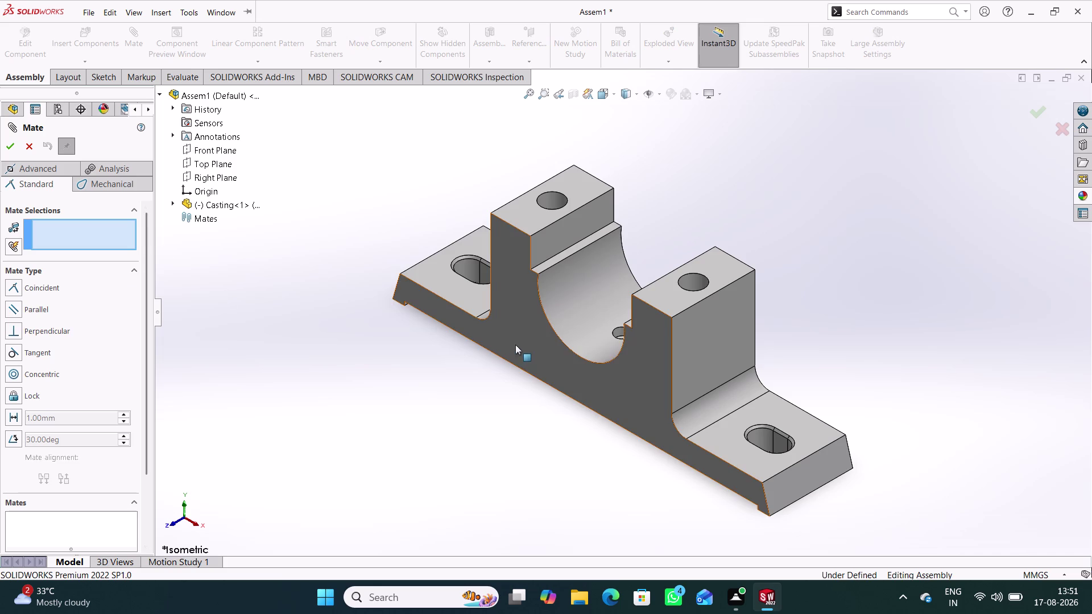
click(174, 204)
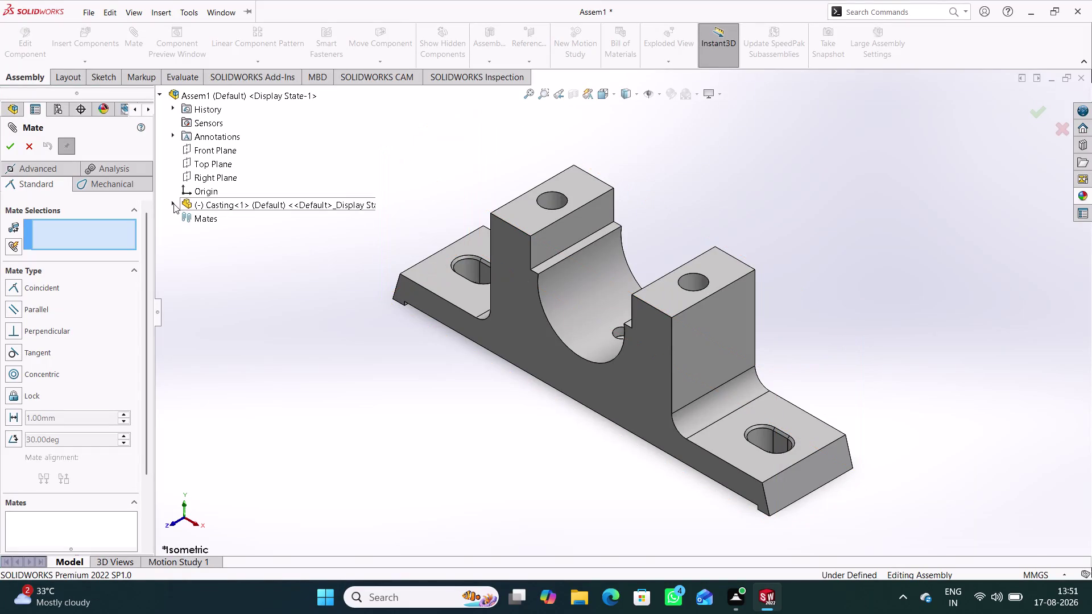
click(235, 287)
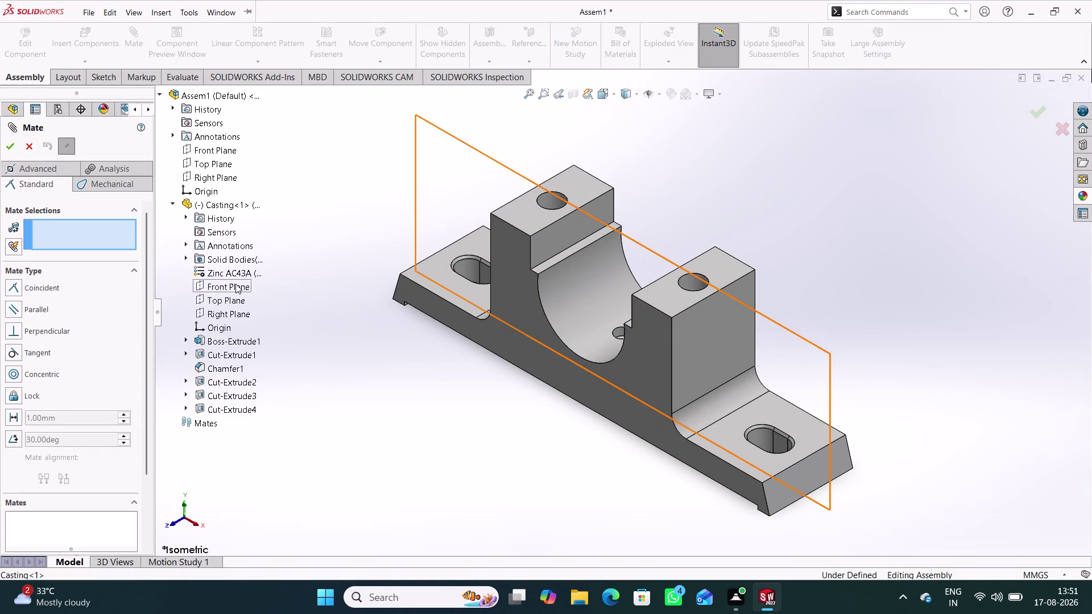
click(217, 146)
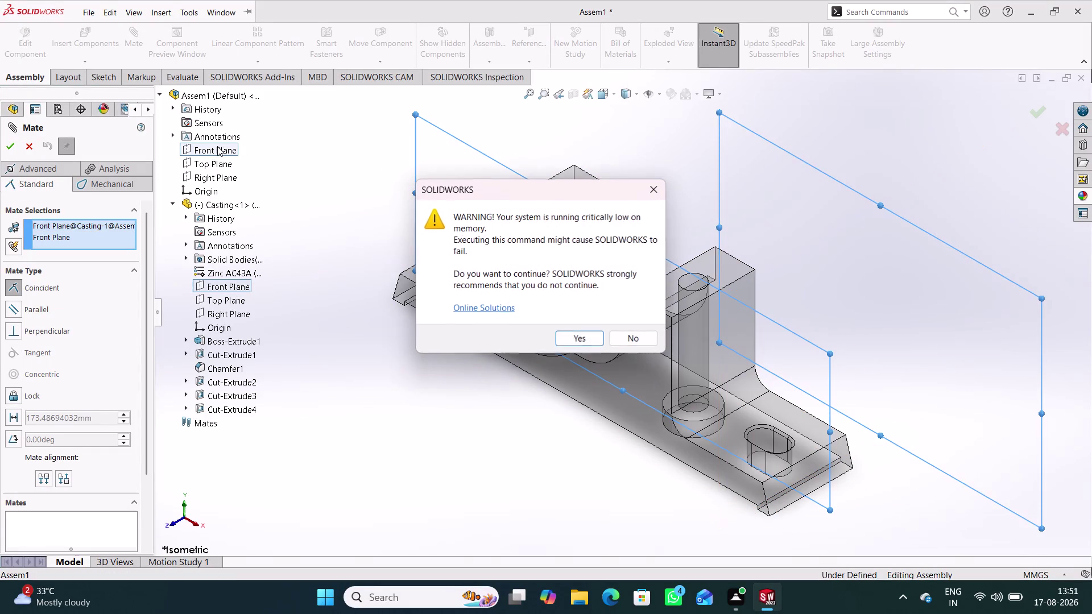
click(573, 338)
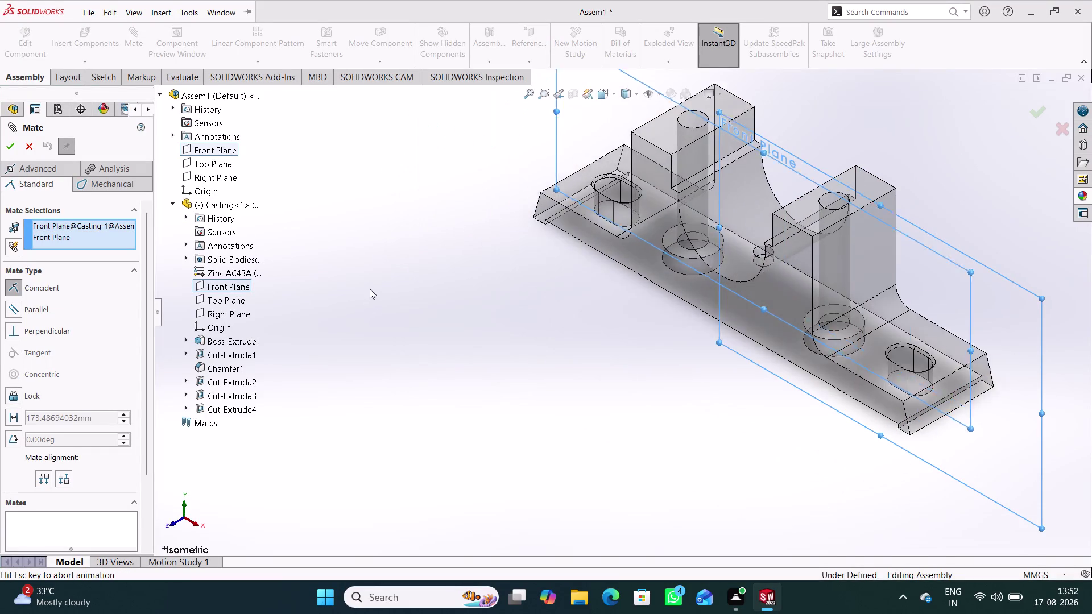
click(362, 268)
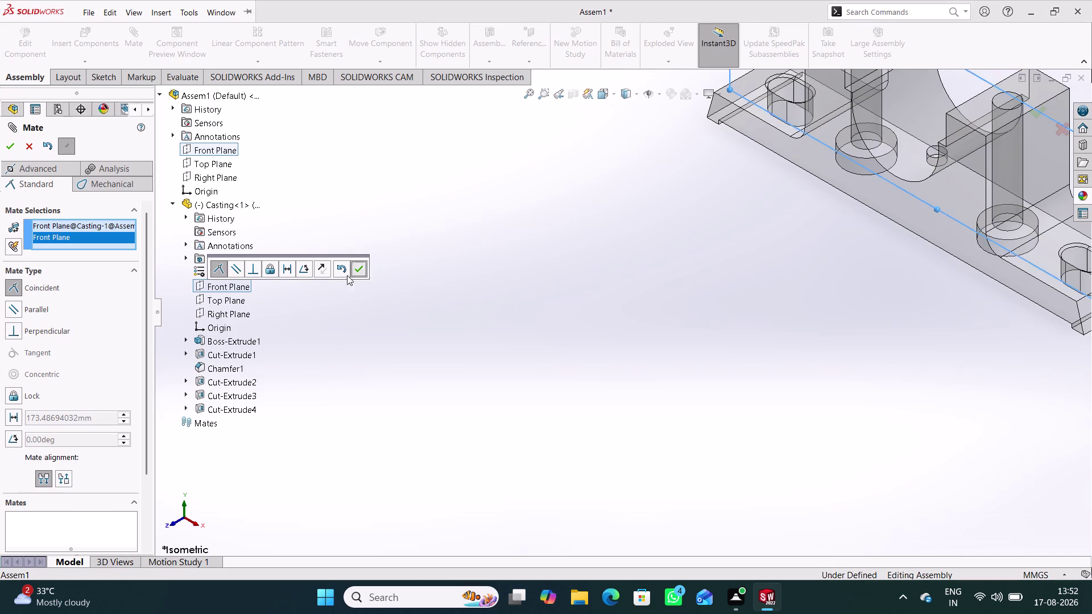
click(226, 165)
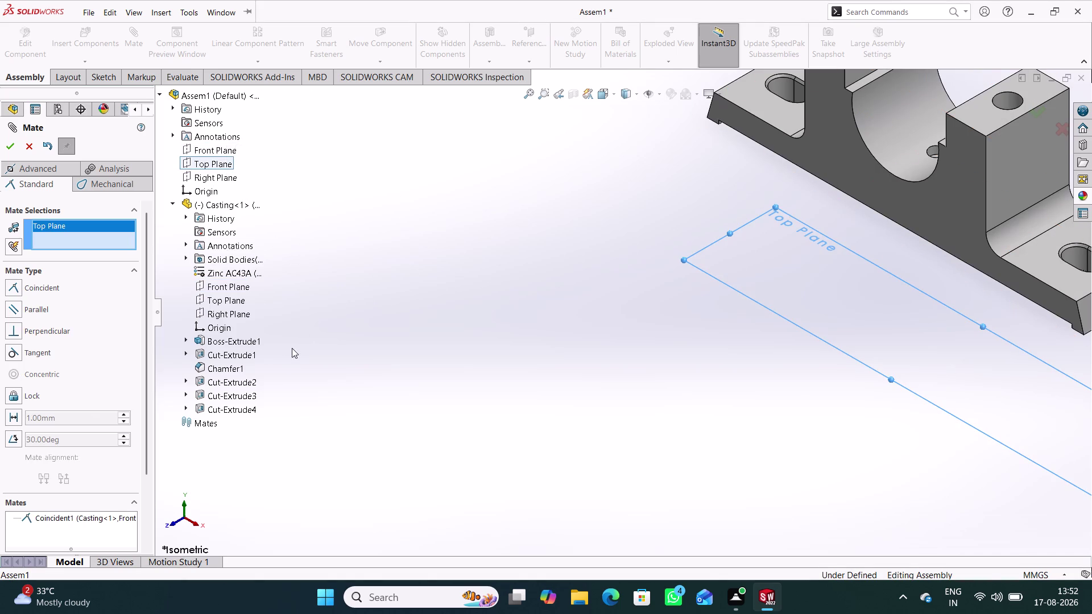
Add coincident mates aligning the Casting's Top and Right planes with the assembly's.
click(235, 299)
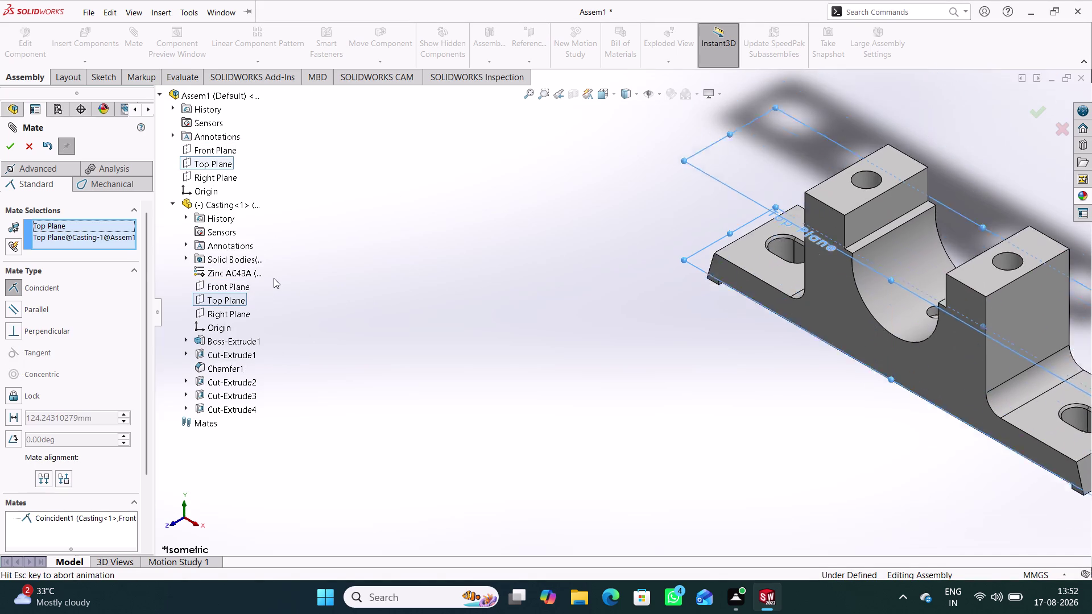
click(260, 261)
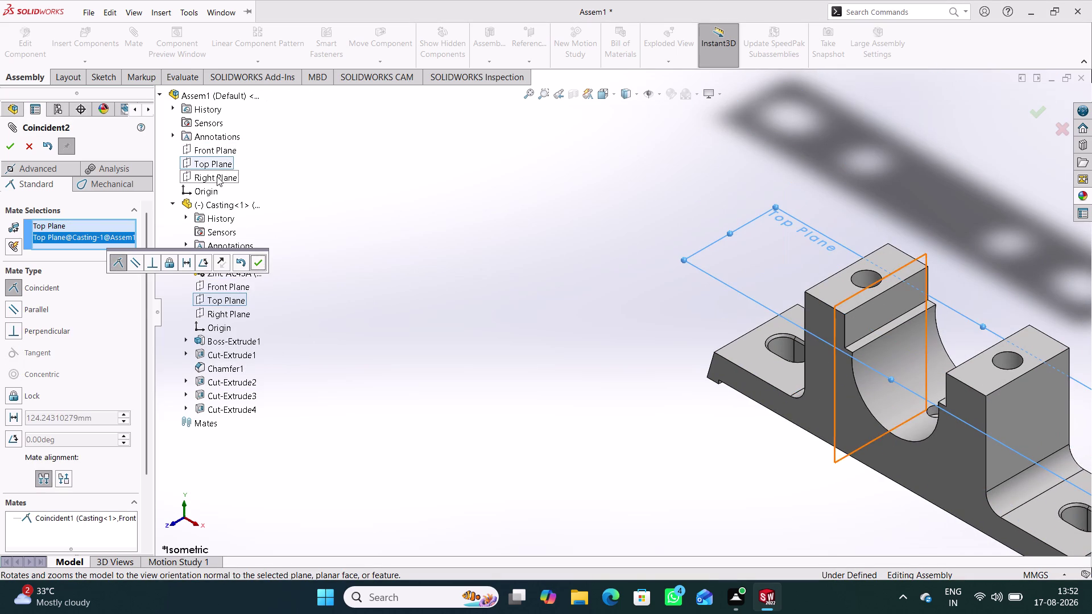
click(259, 261)
click(229, 178)
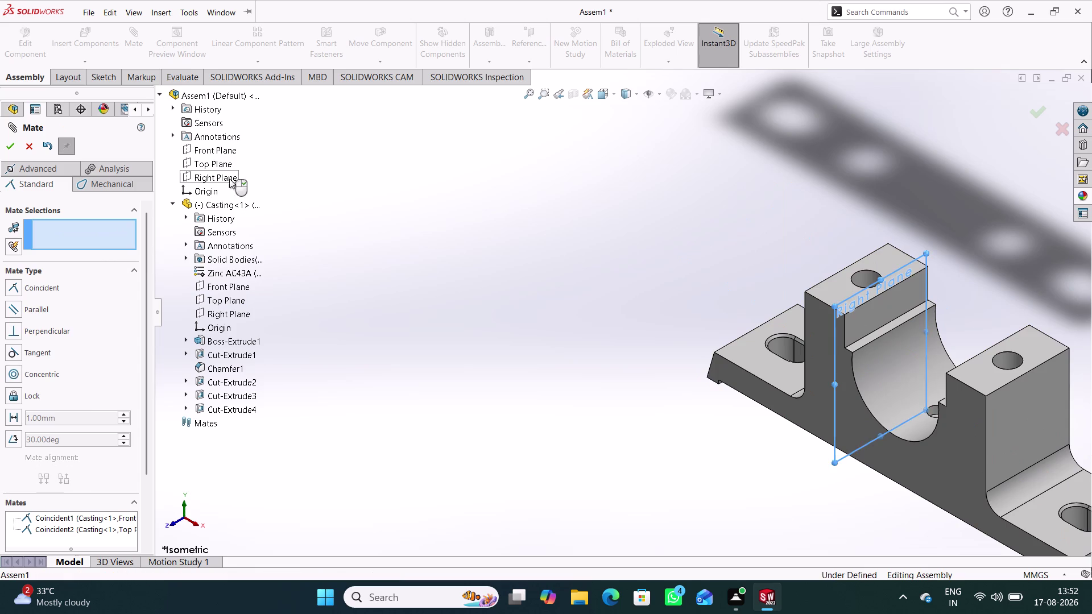
click(243, 314)
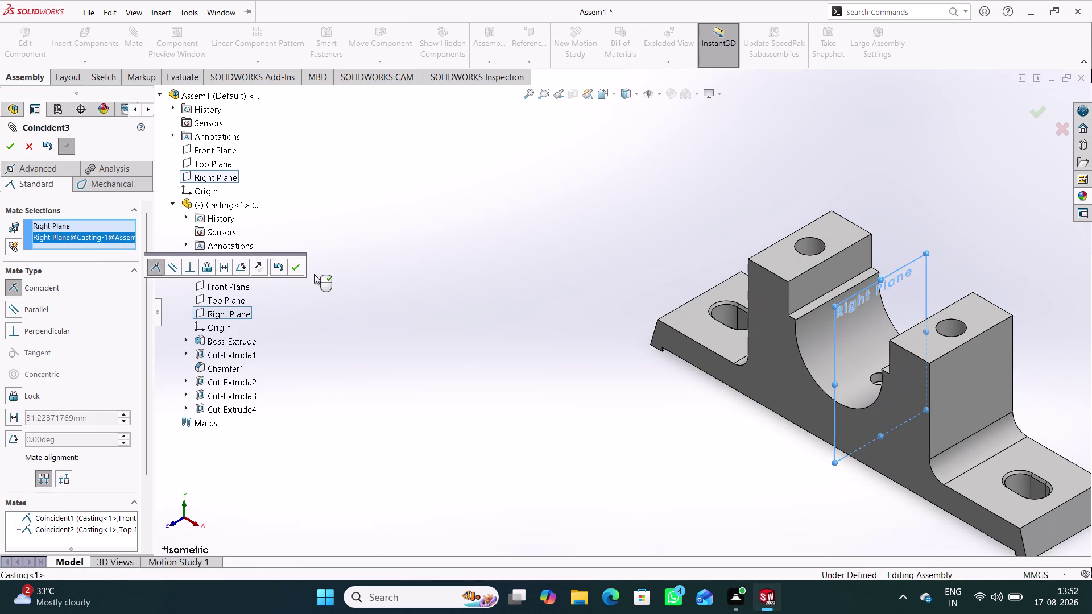
click(297, 270)
click(366, 247)
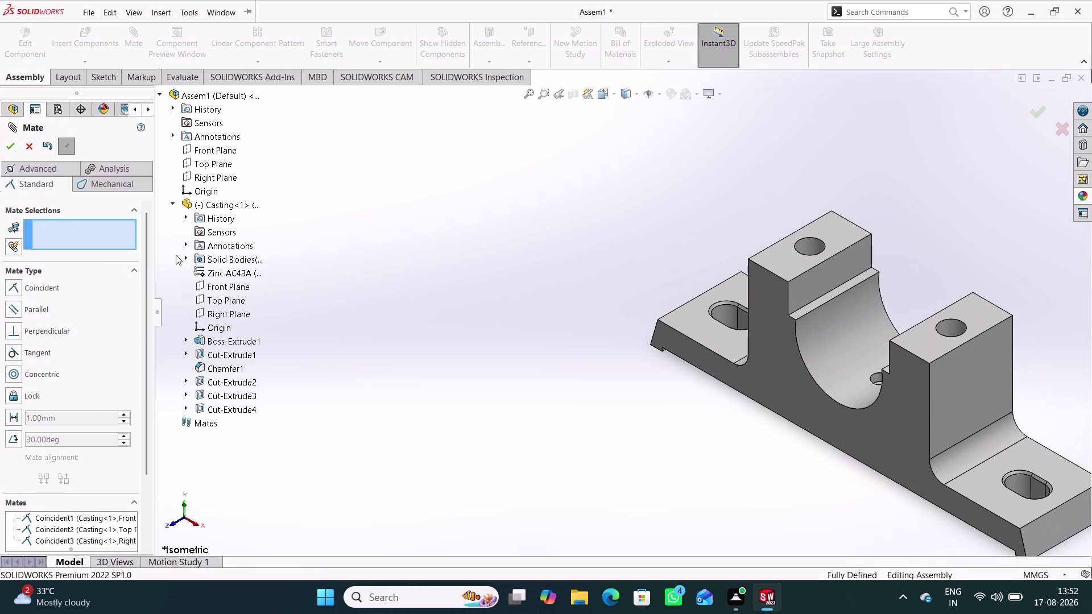
Close Mate, collapse the Casting tree and return to isometric view.
click(5, 152)
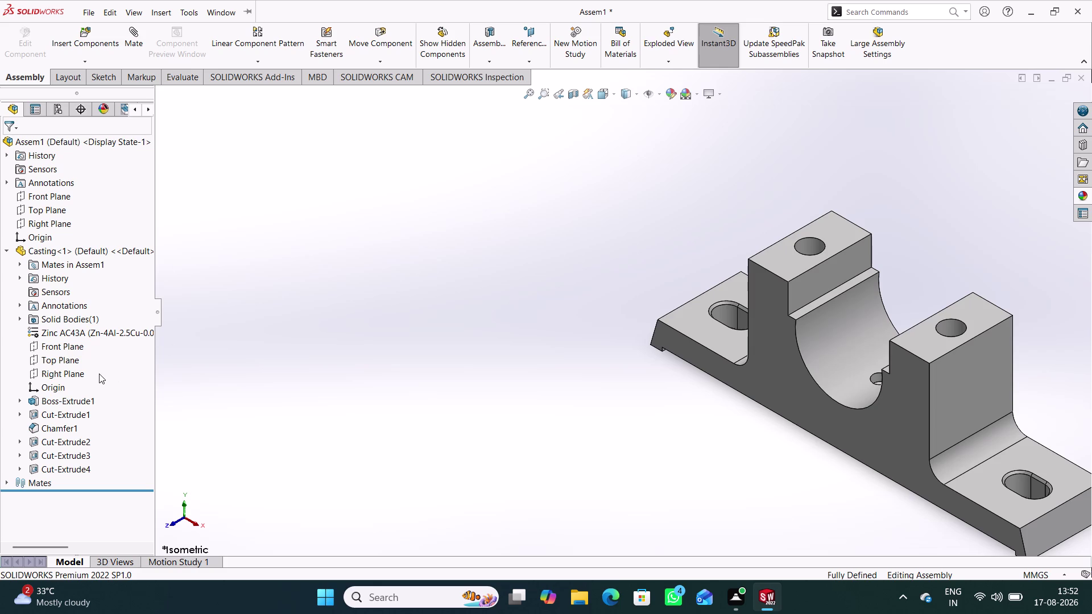
click(6, 251)
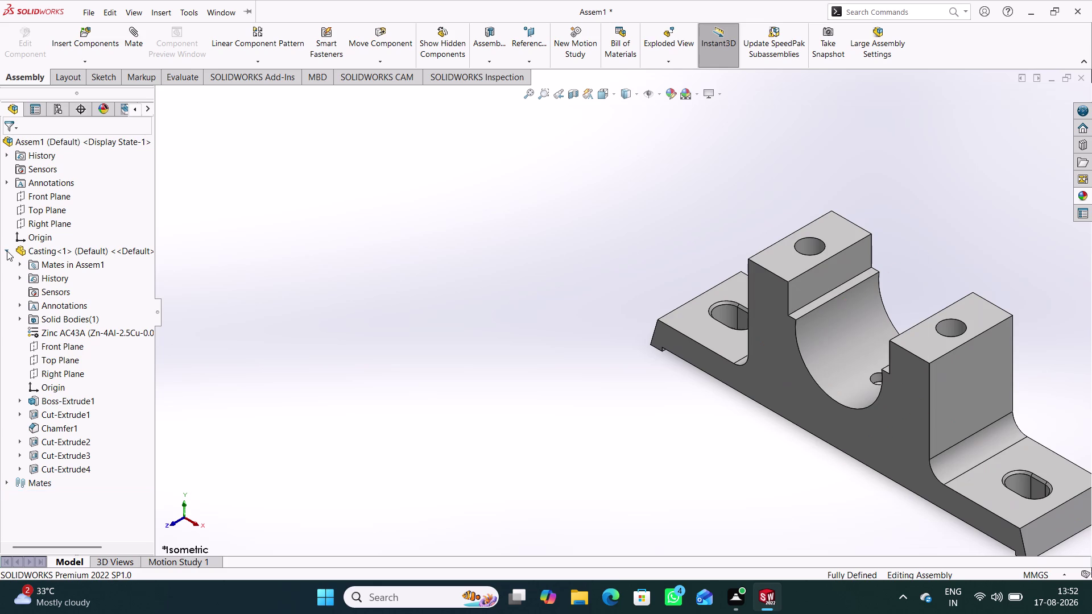
middle_drag(758, 456, 695, 437)
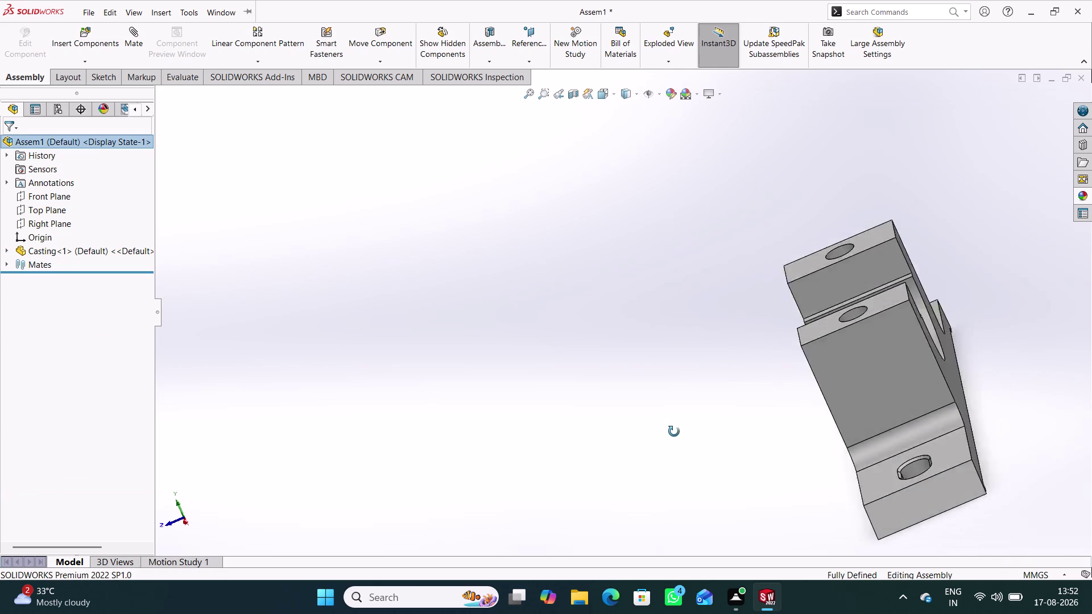
middle_drag(695, 436, 770, 425)
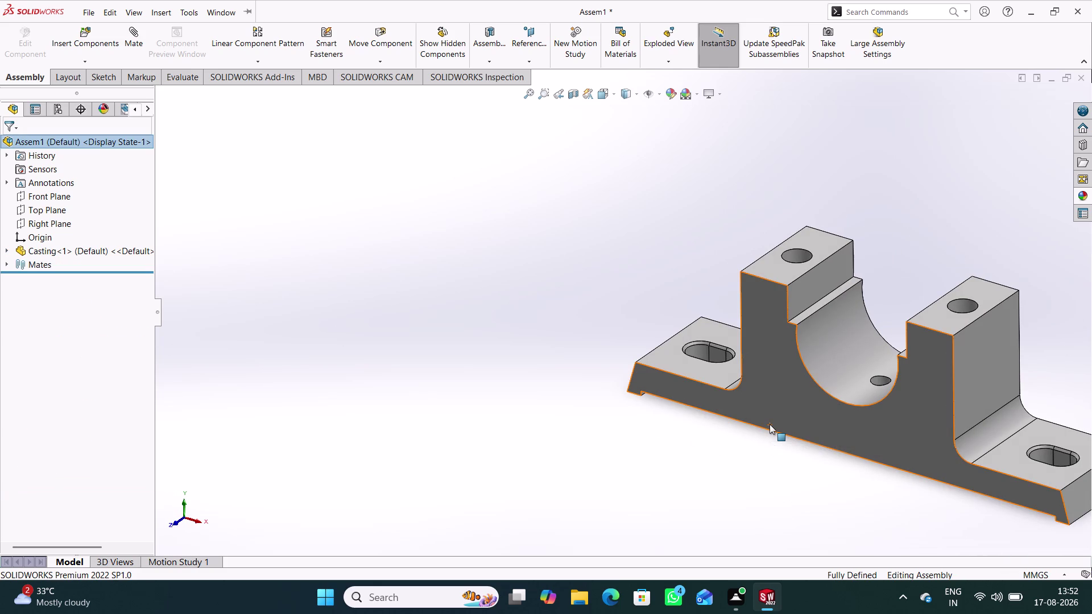
key(ctrl+7)
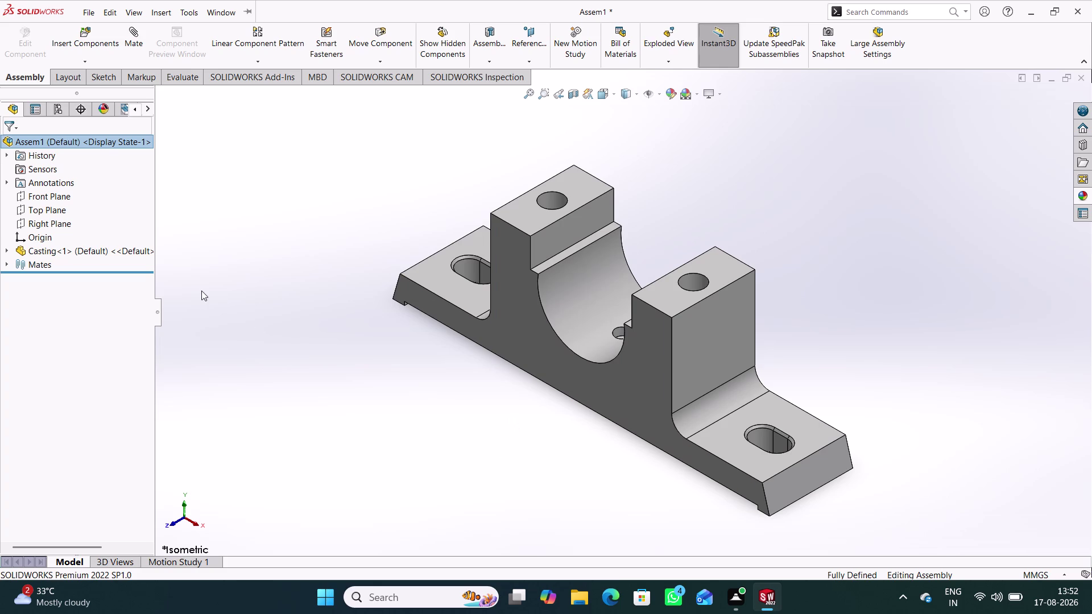
Launch Insert Components to list the open Bolt, Brasses, Cap, Lock Nut and Nut parts.
click(111, 37)
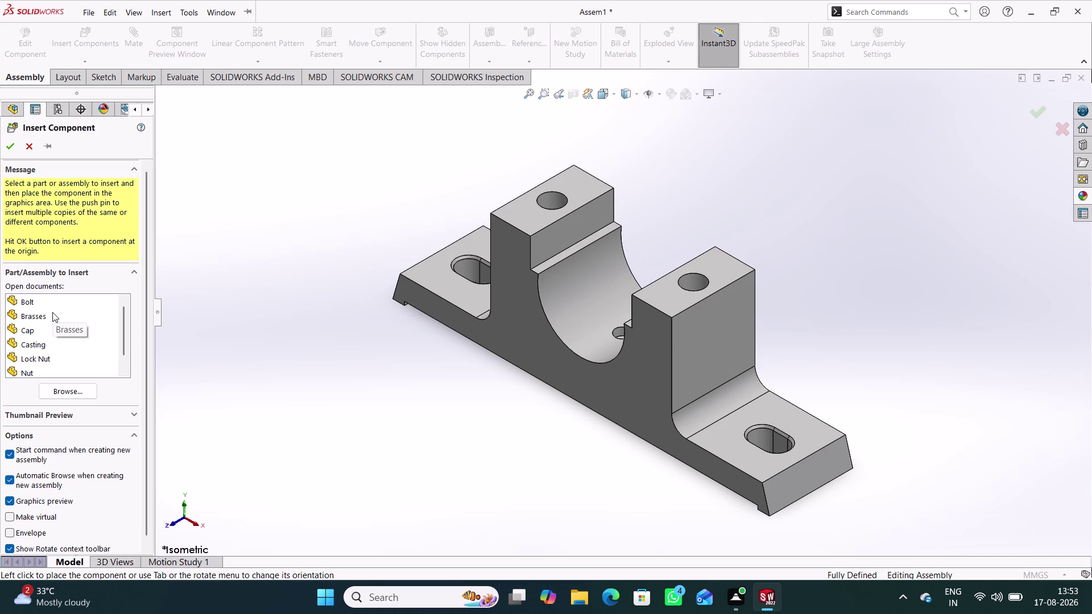
Insert the Brasses rotated 90° and drop it into the assembly.
click(40, 317)
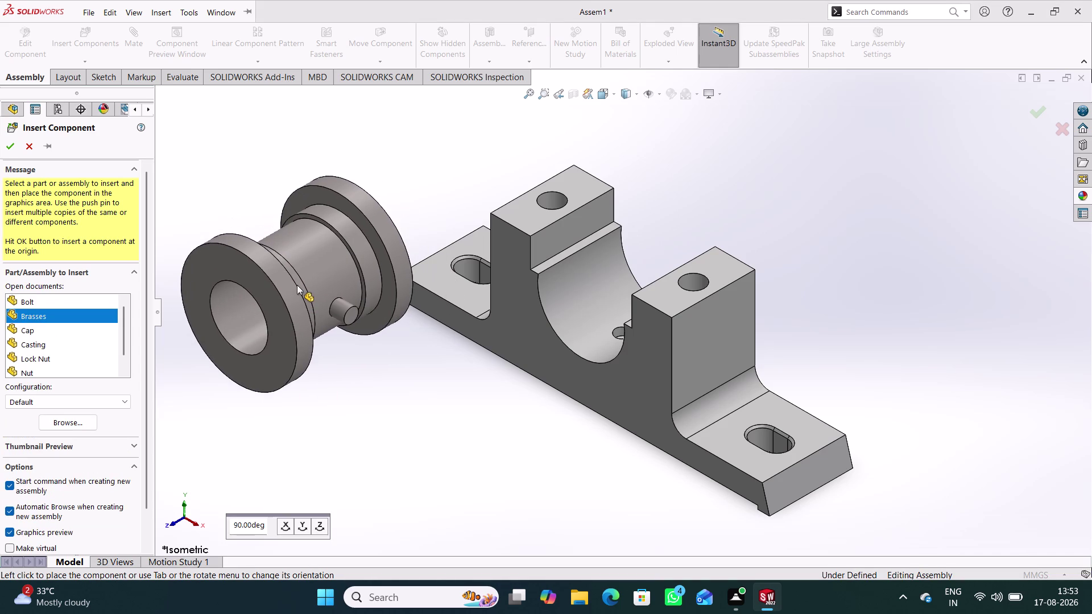
click(286, 528)
click(286, 524)
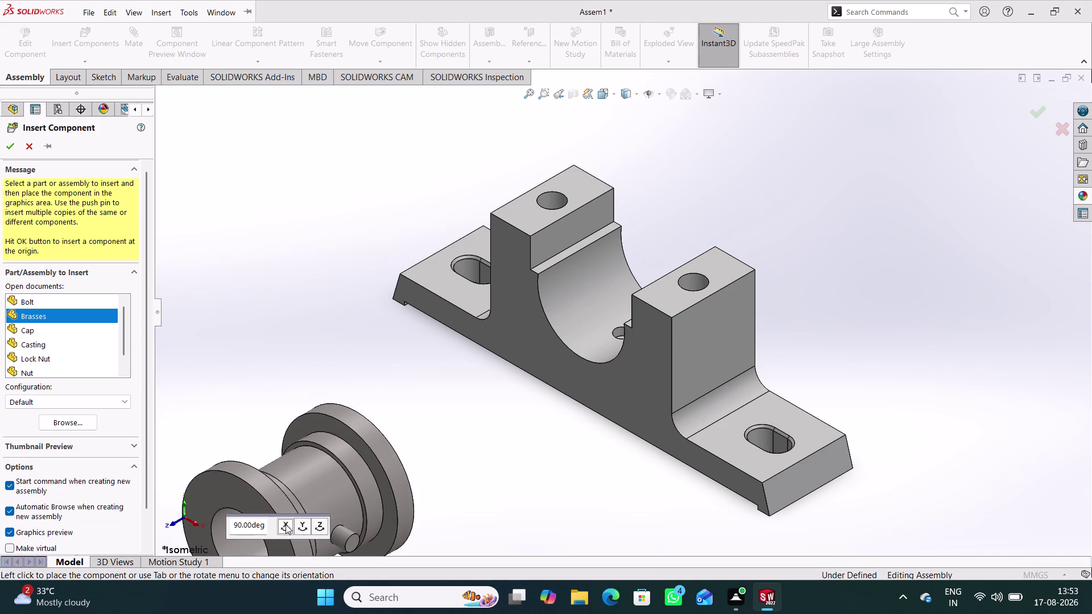
click(299, 523)
click(299, 524)
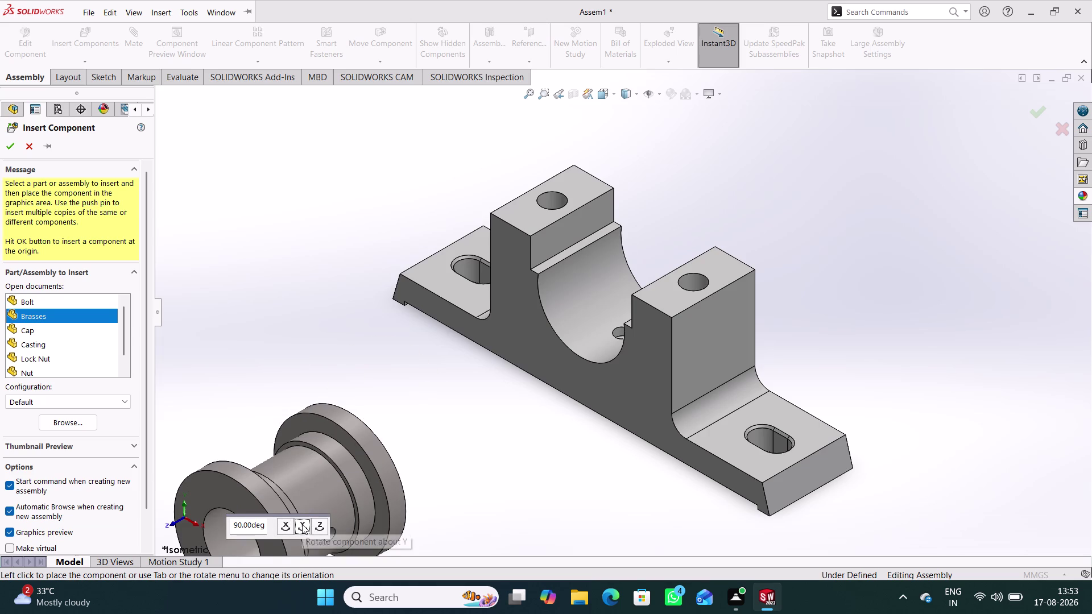
click(301, 524)
click(302, 525)
click(319, 529)
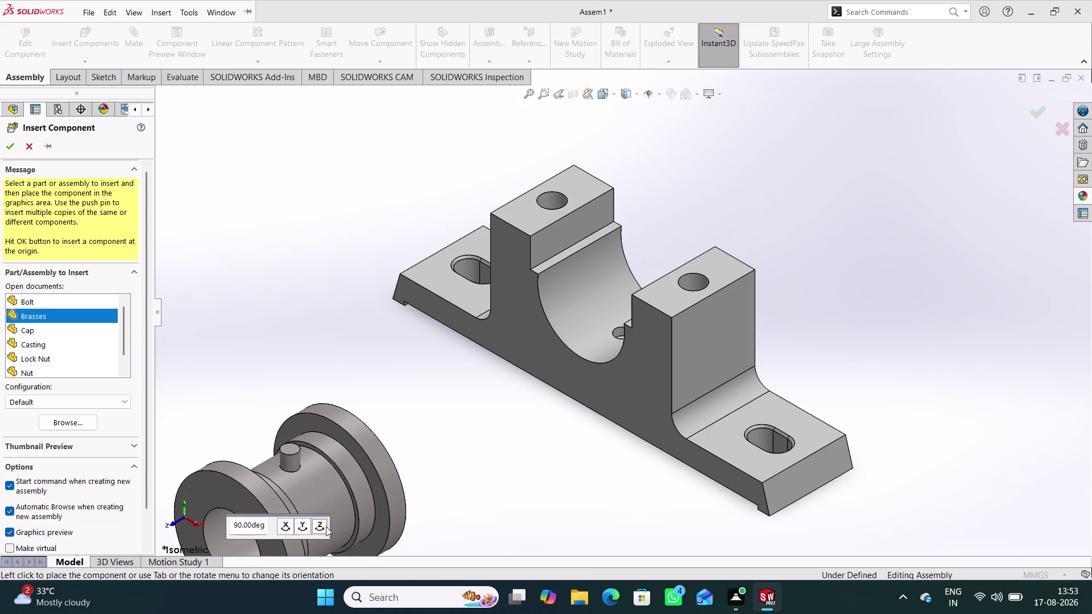
click(321, 529)
click(321, 530)
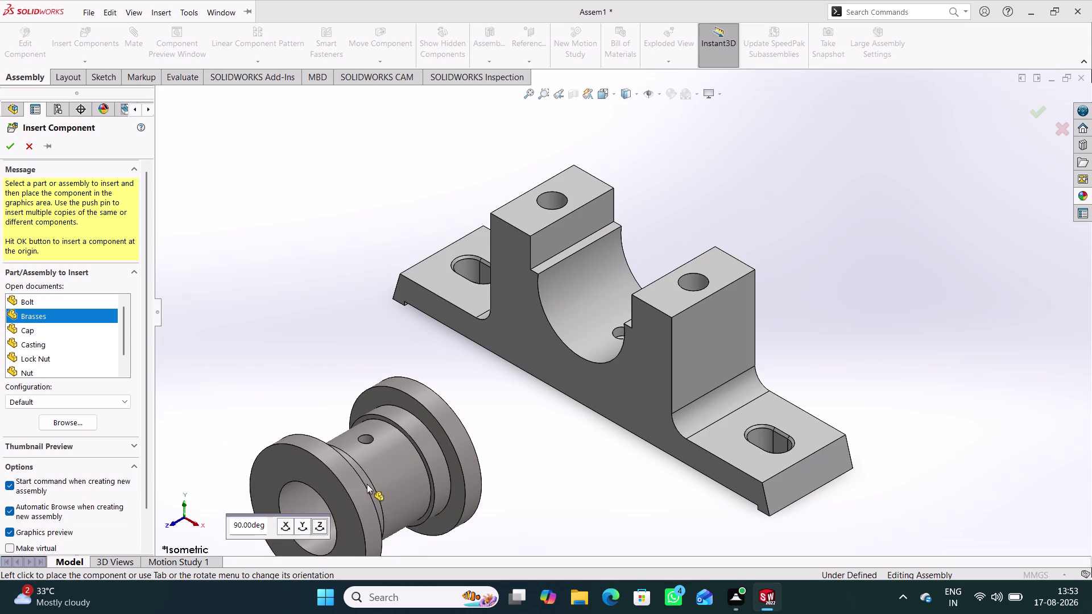
click(349, 343)
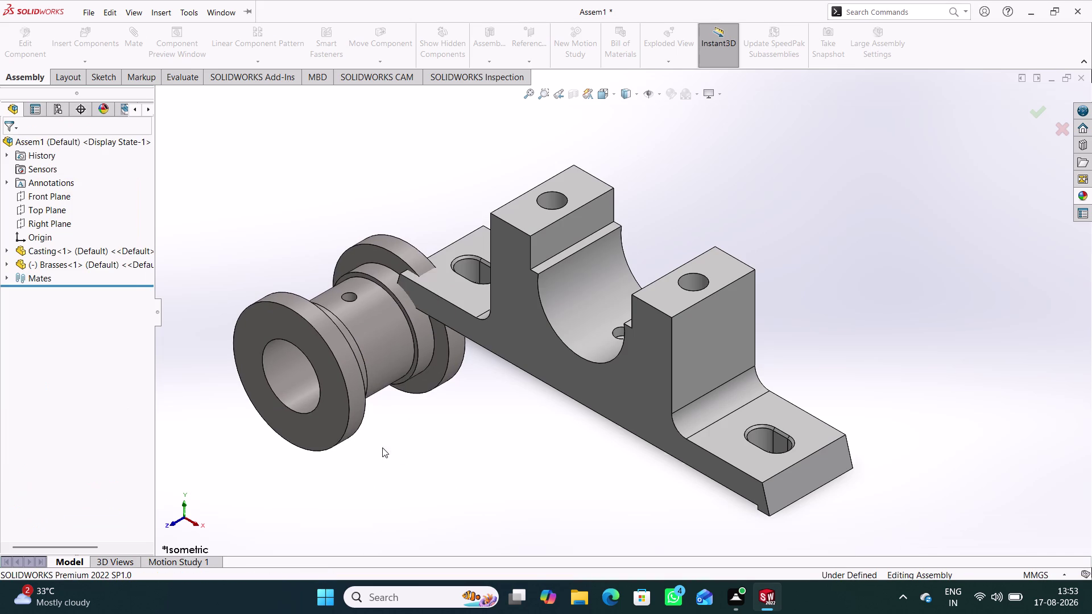
Move the Brasses up above the Casting.
middle_drag(393, 453, 429, 375)
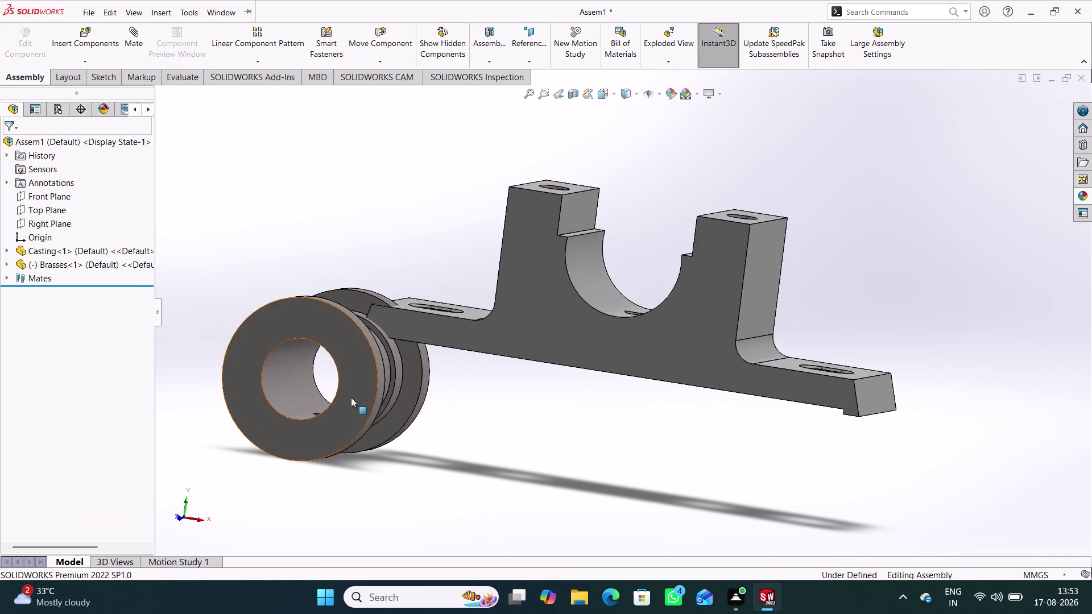
drag(351, 395, 391, 196)
click(454, 429)
middle_drag(481, 432, 437, 460)
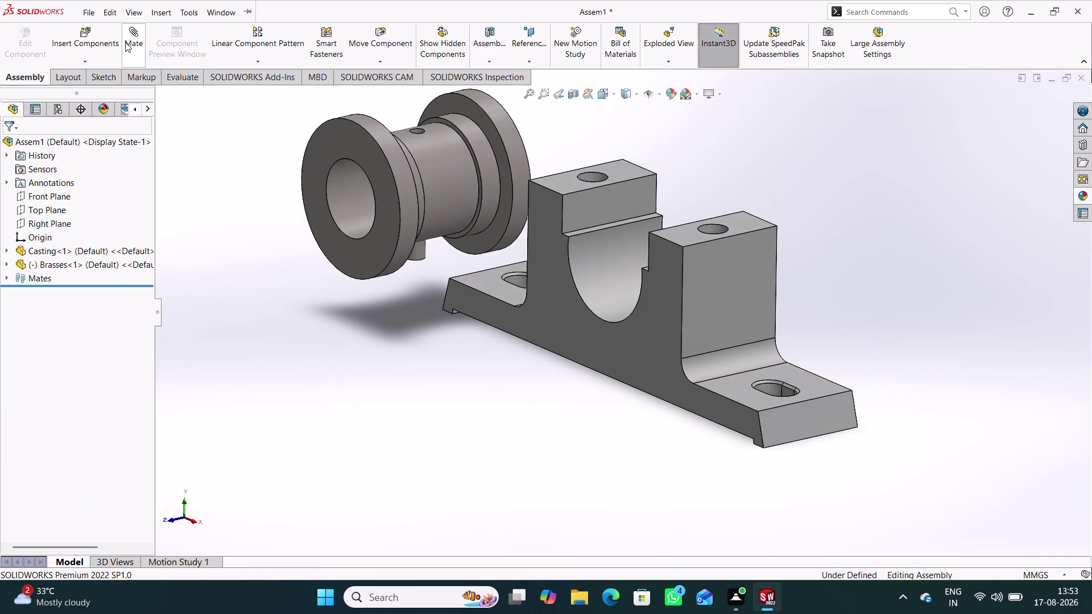
click(125, 42)
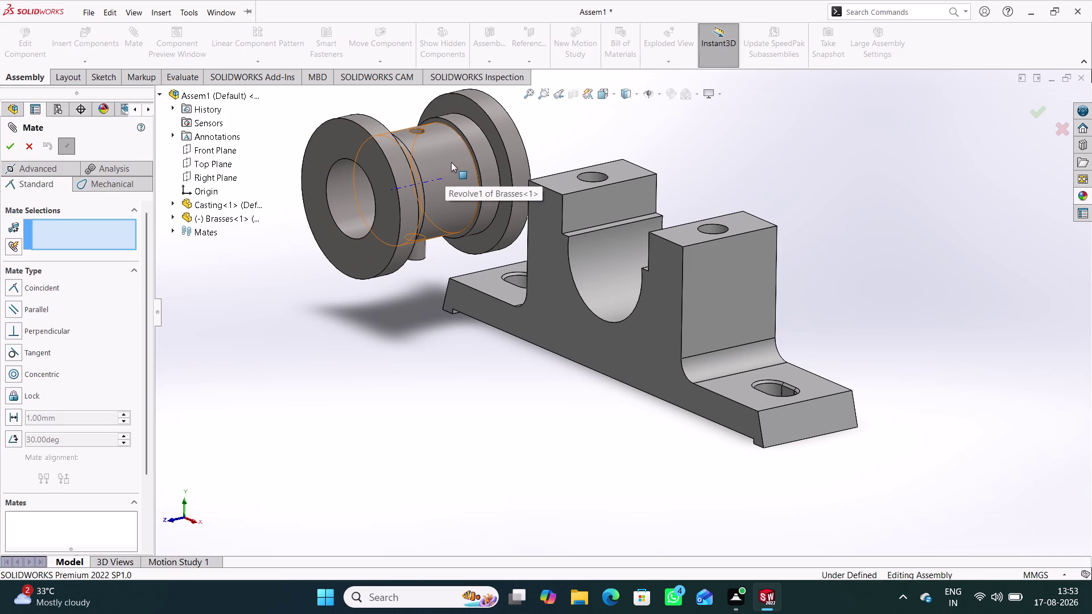
Make the Brasses' outer cylinder concentric with the Casting's half-round bore.
click(451, 162)
click(610, 254)
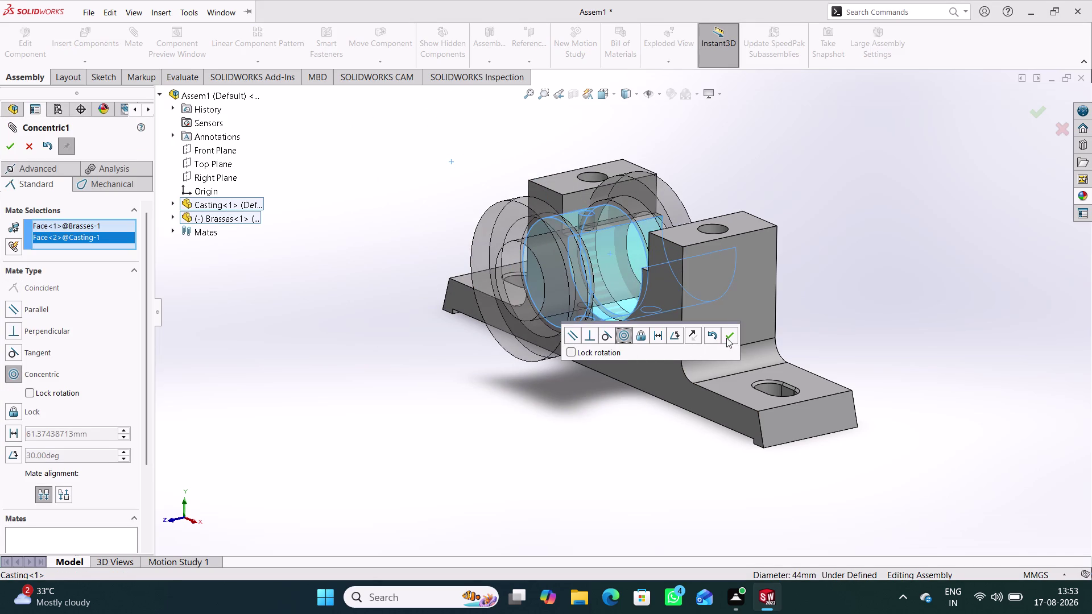
click(726, 338)
middle_drag(566, 411, 587, 340)
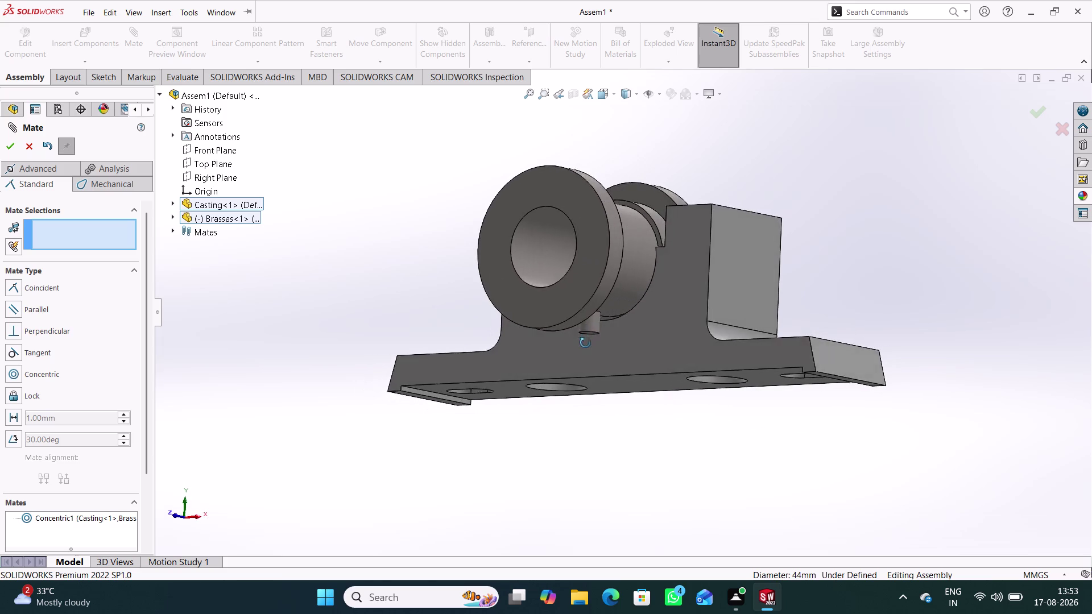
middle_drag(587, 341, 546, 398)
drag(584, 282, 803, 244)
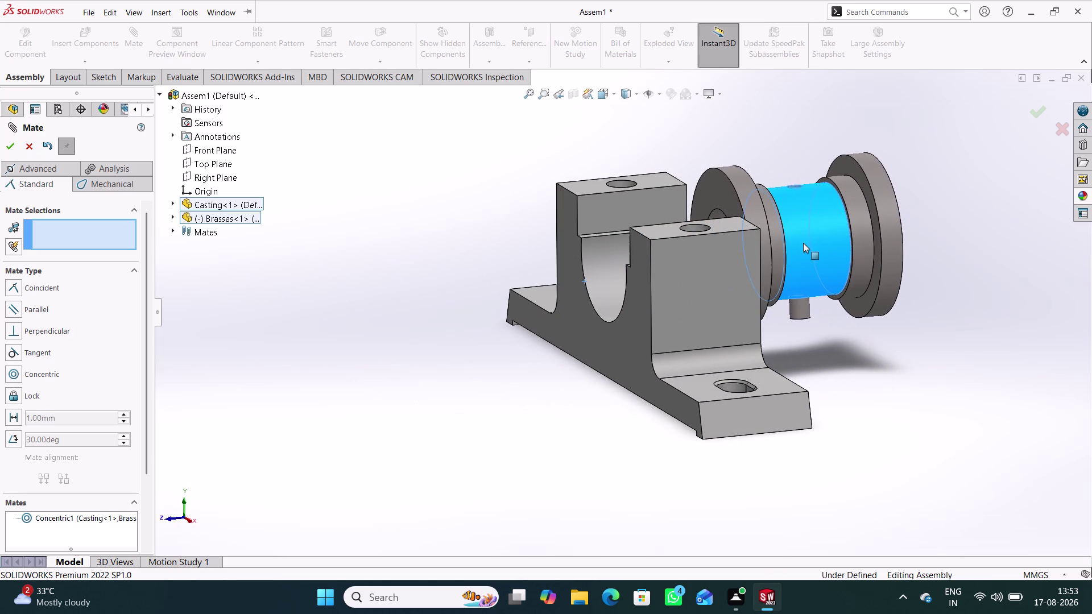
drag(803, 244, 808, 253)
click(828, 331)
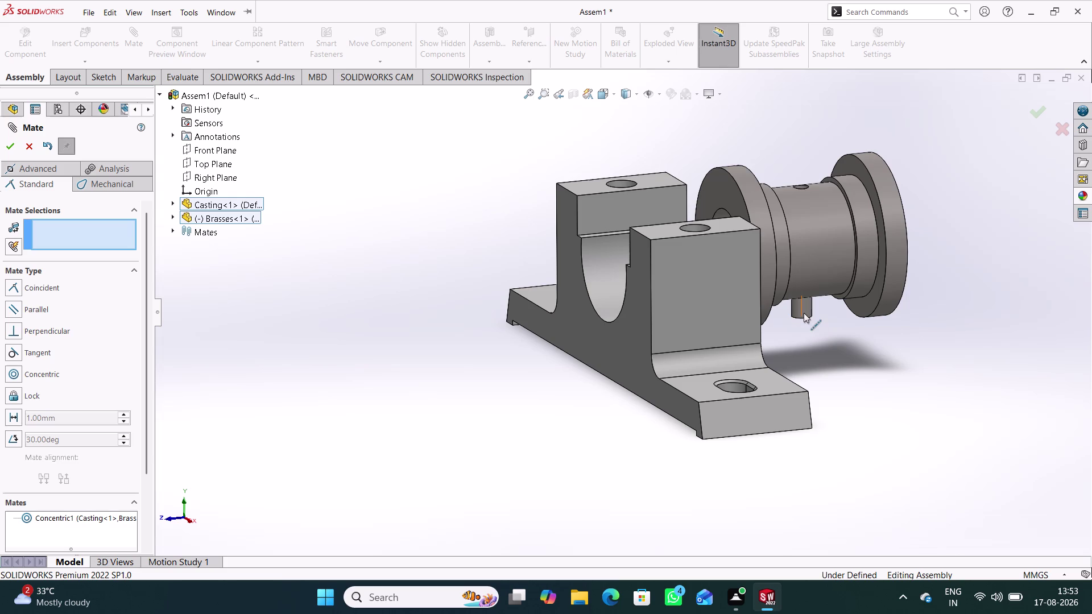
Make the Brasses' locating pin concentric with the small hole in the bore.
click(810, 312)
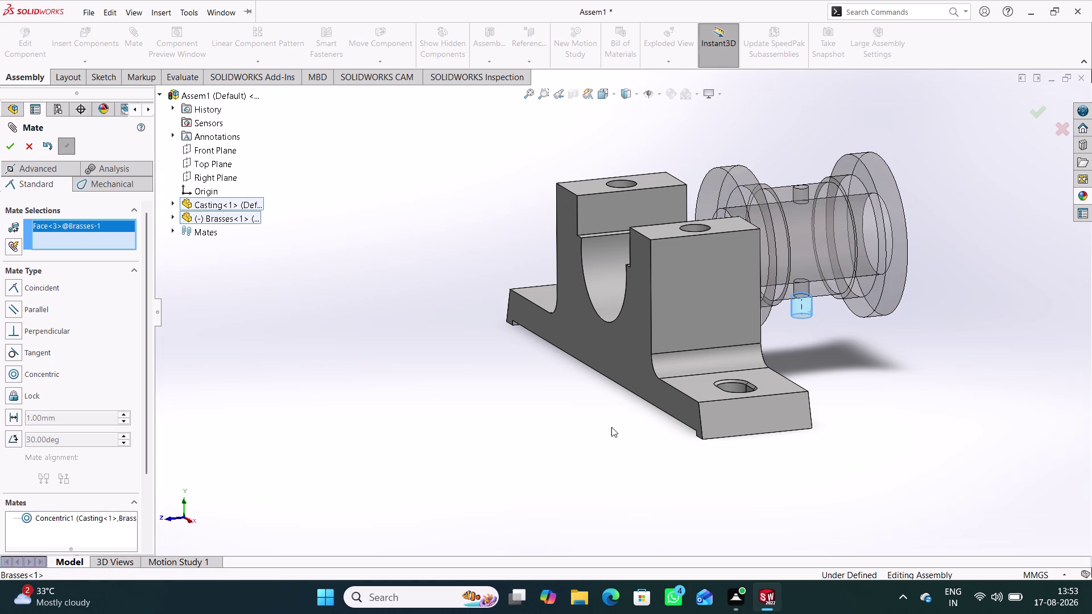
middle_drag(611, 427, 664, 526)
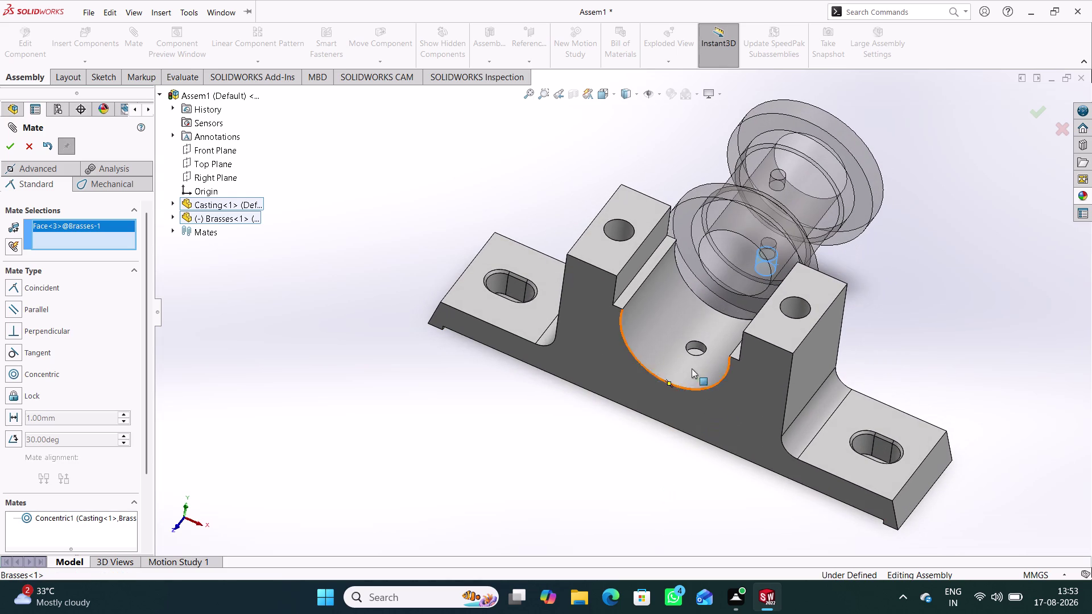
scroll(down, 3)
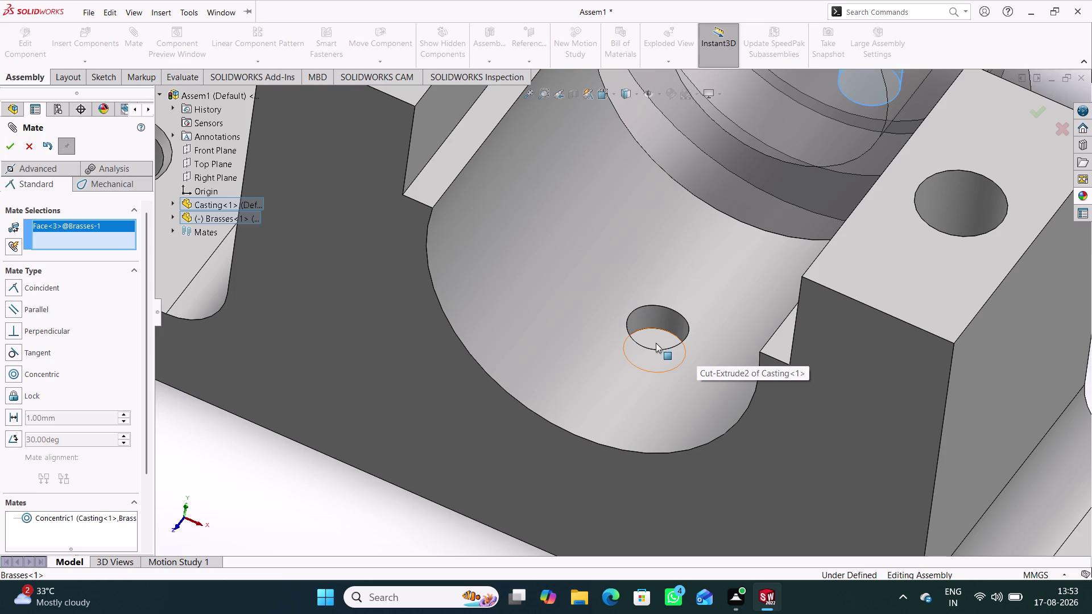
click(655, 315)
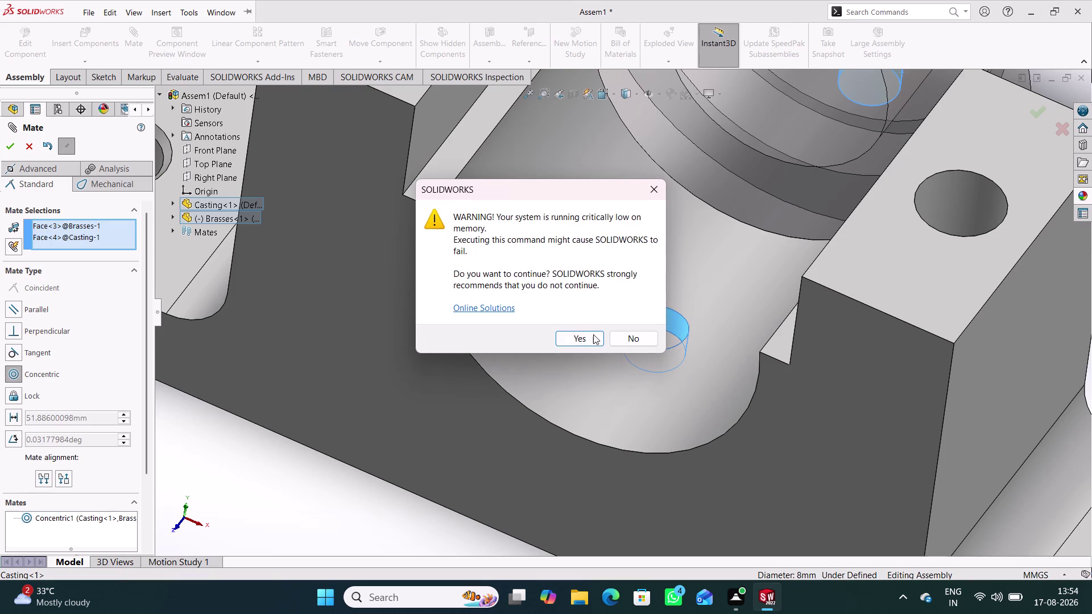
click(582, 336)
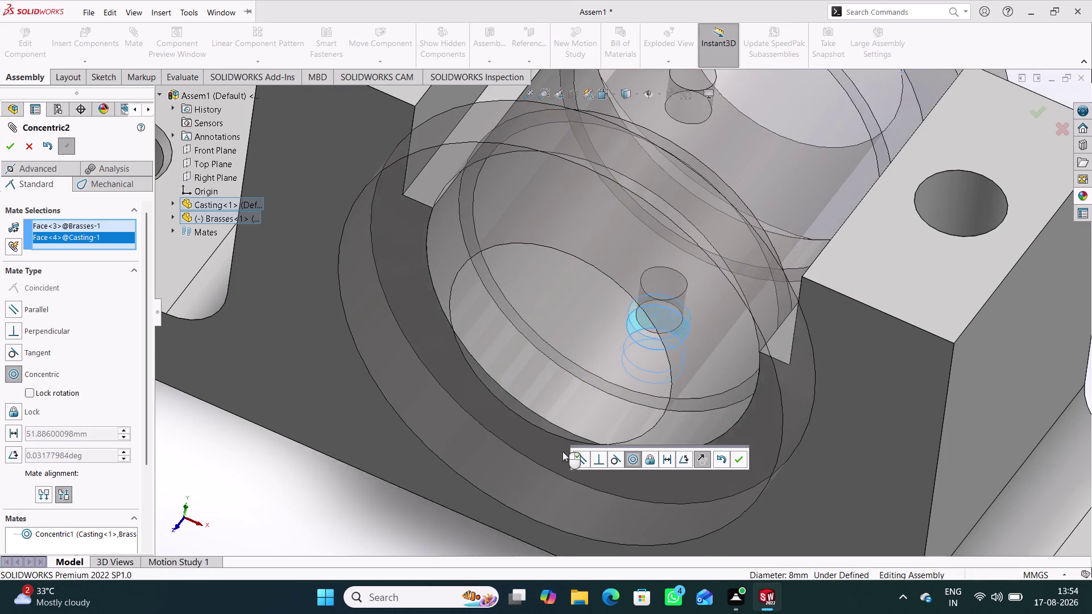
scroll(up, 3)
click(735, 459)
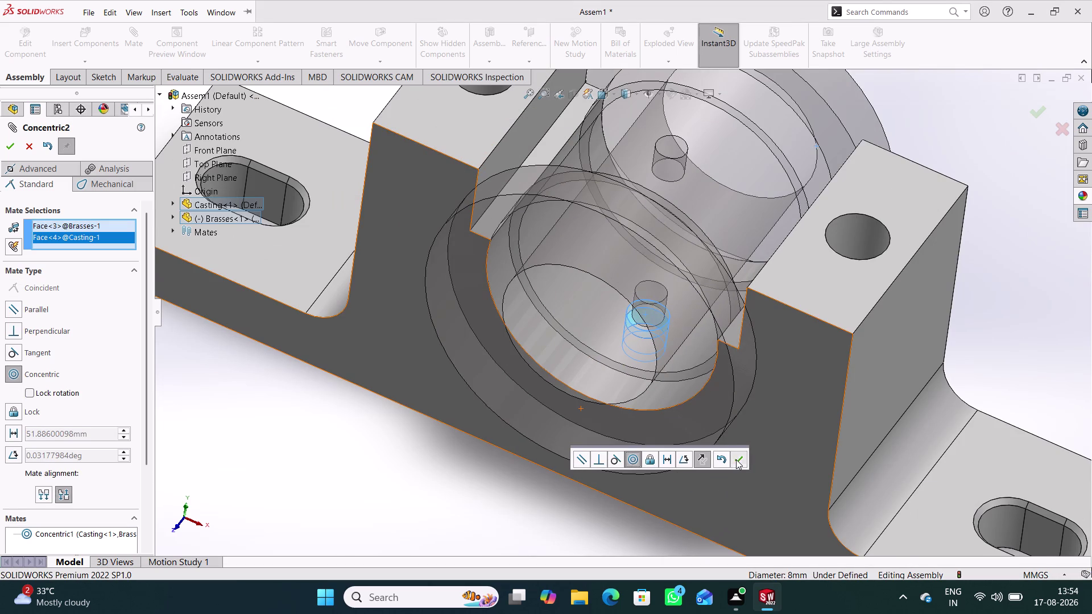
Reposition the assembly view and close the Mate PropertyManager.
middle_drag(621, 496, 546, 430)
scroll(up, 3)
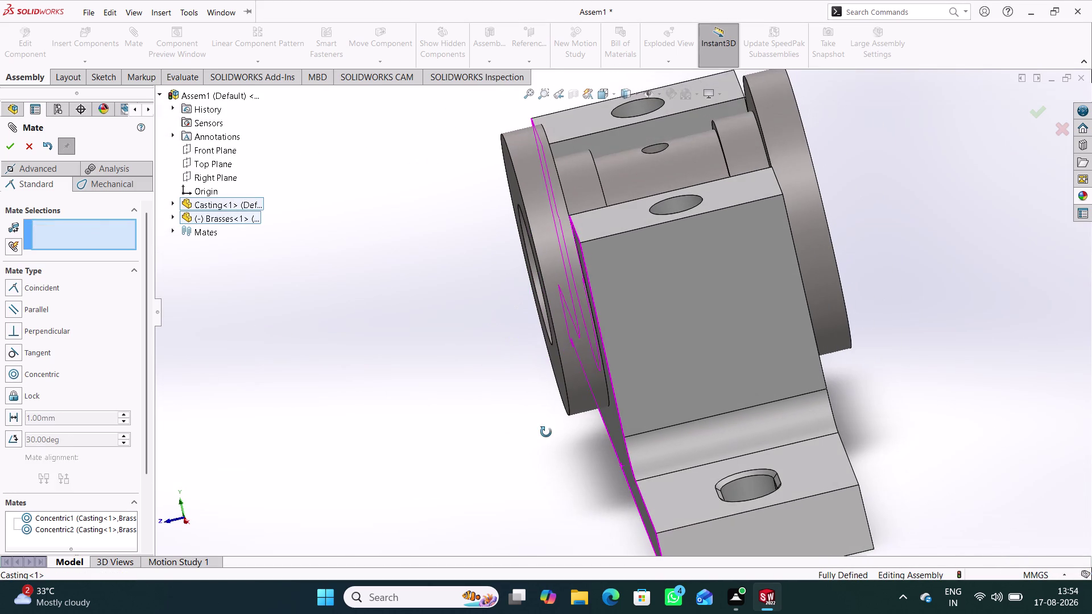
middle_drag(546, 430, 546, 435)
click(514, 432)
middle_drag(526, 433, 594, 398)
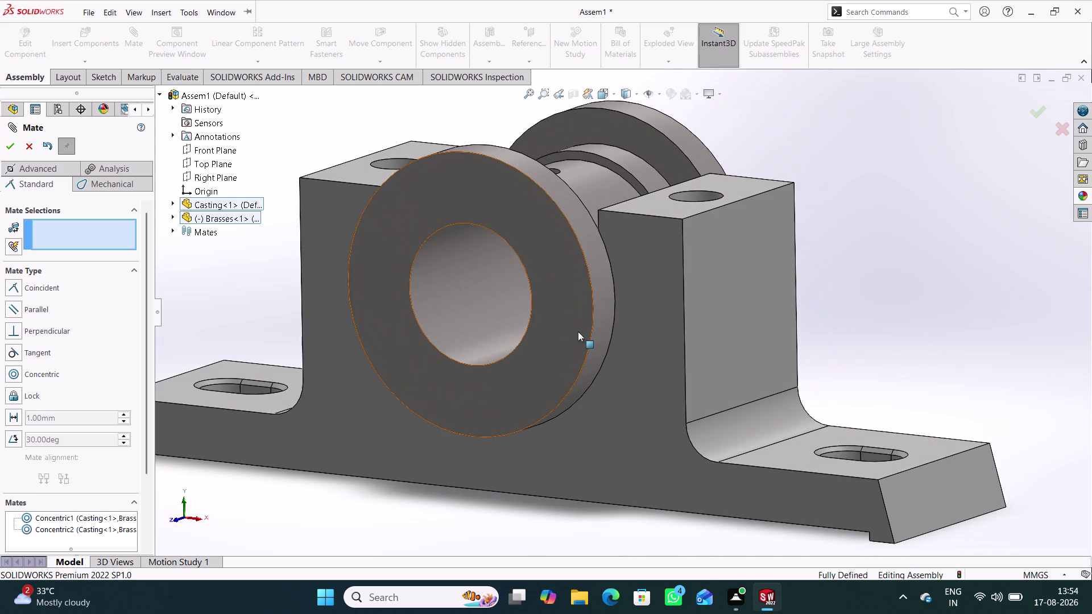
drag(572, 295, 571, 345)
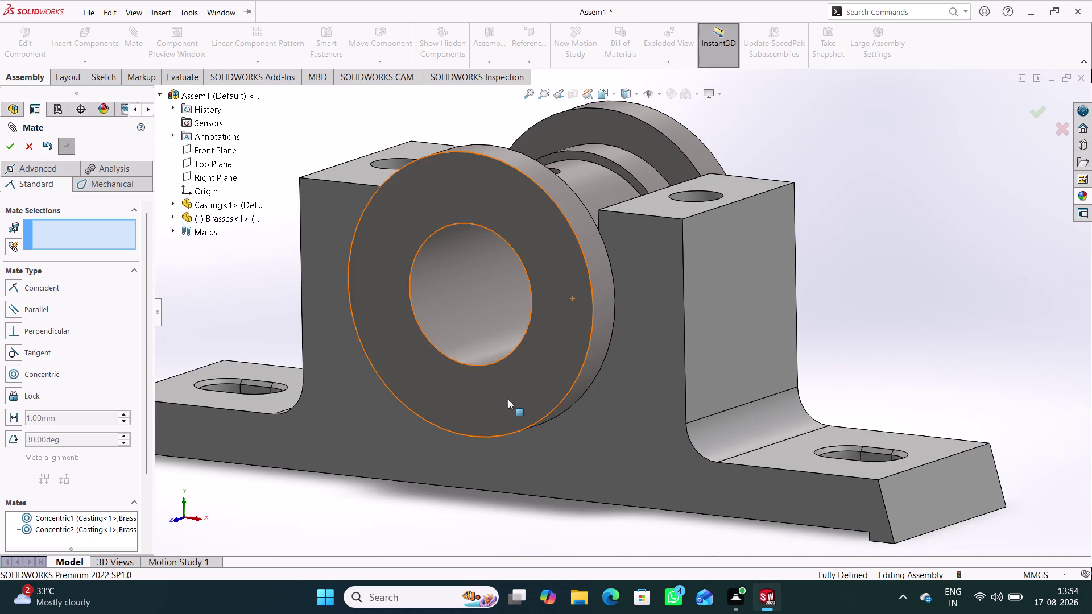
middle_drag(508, 400, 534, 487)
drag(503, 289, 629, 381)
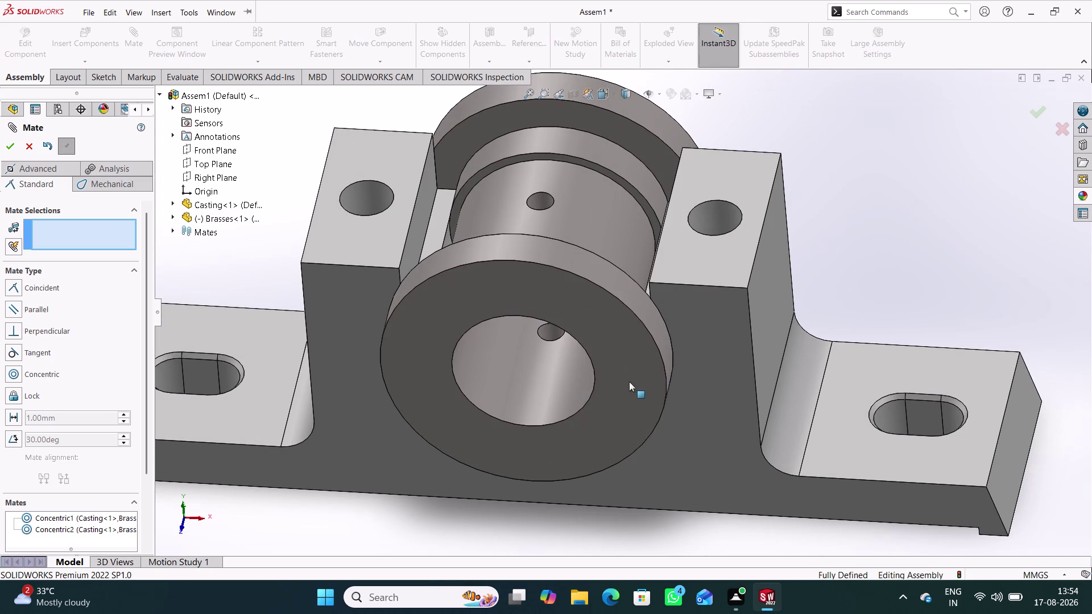
drag(629, 381, 469, 308)
click(27, 144)
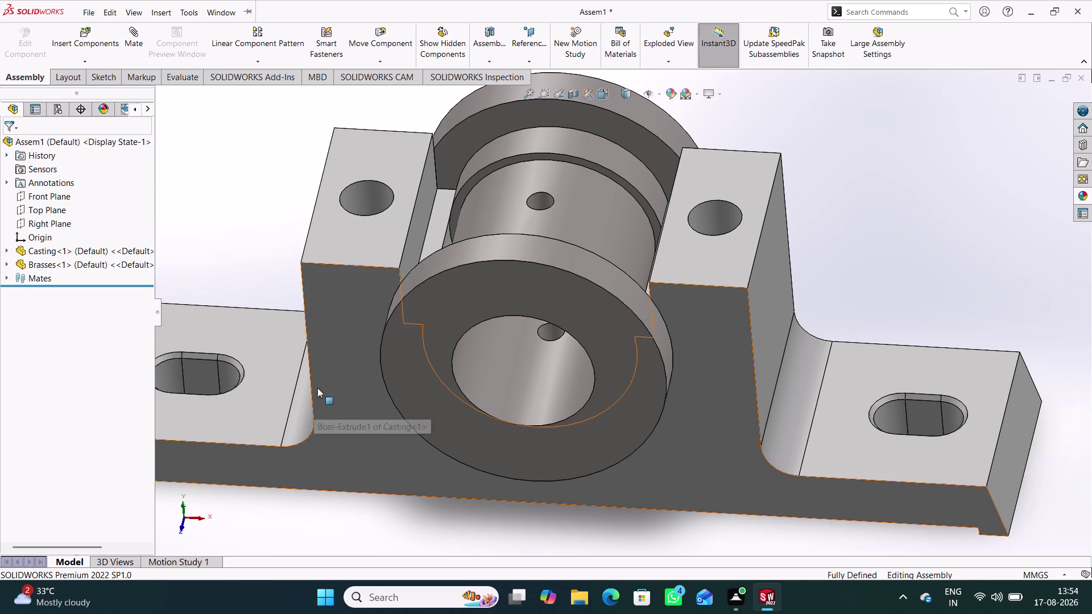
Orbit the assembly to inspect how the Brasses sit in the Casting.
middle_drag(319, 381, 329, 297)
scroll(up, 3)
middle_drag(613, 483, 504, 452)
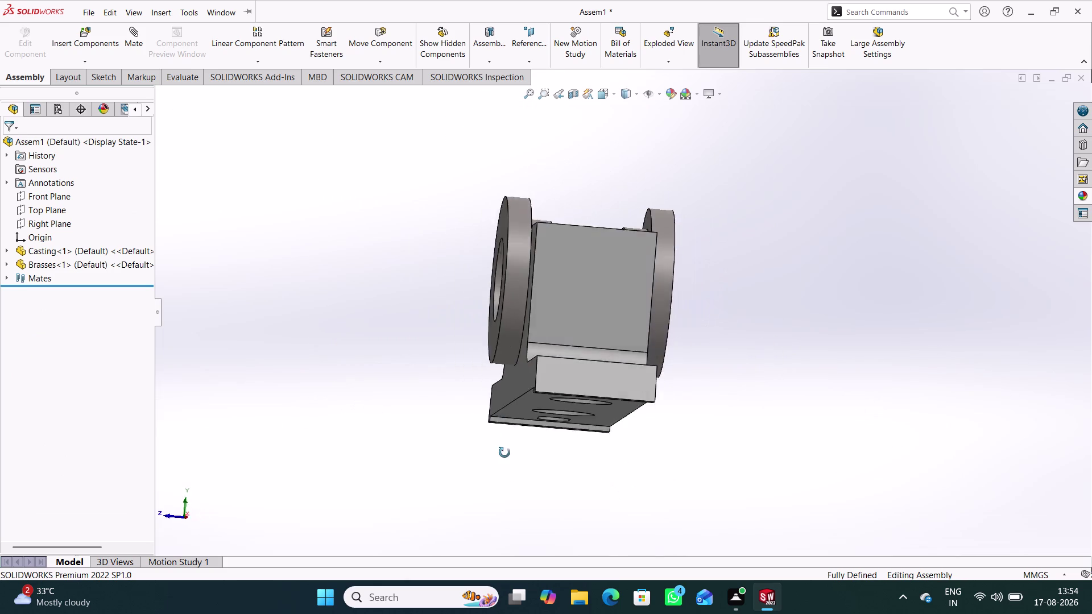
middle_drag(504, 452, 550, 505)
click(434, 440)
middle_drag(453, 432, 488, 513)
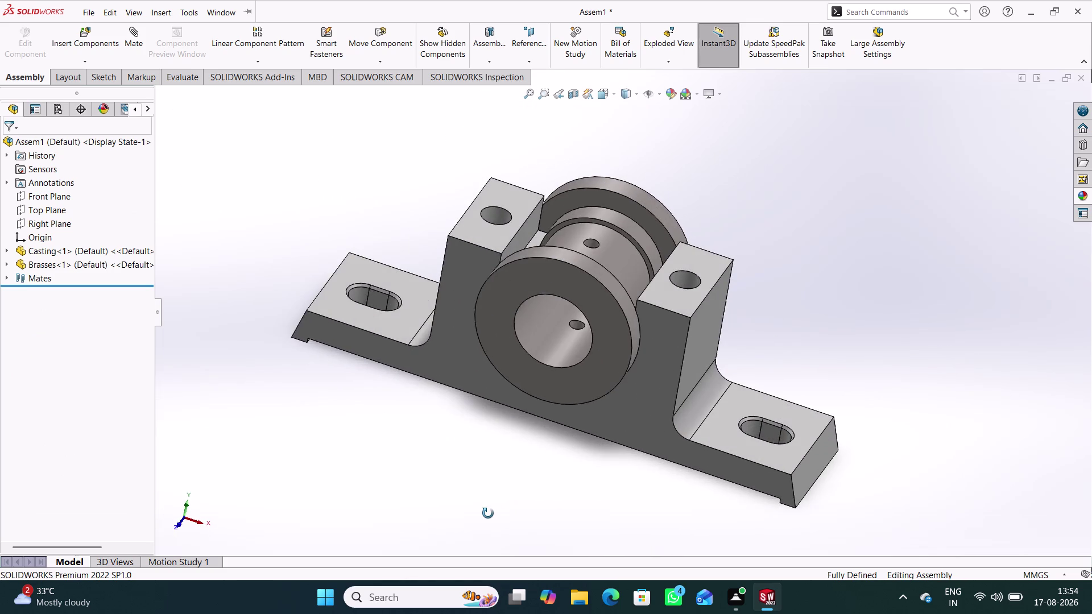
middle_drag(488, 513, 483, 558)
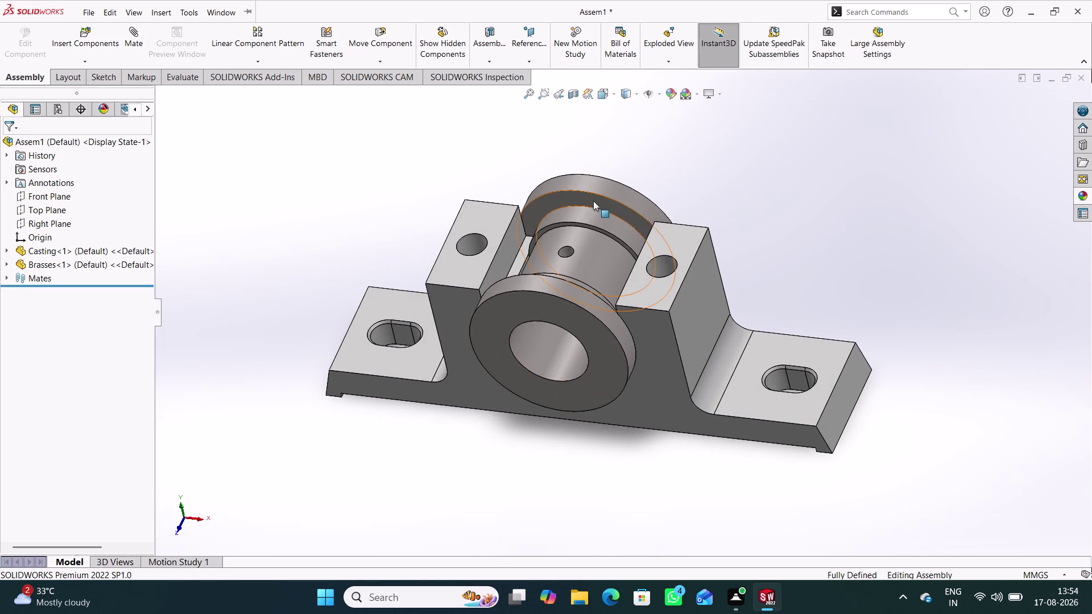
middle_drag(593, 200, 565, 126)
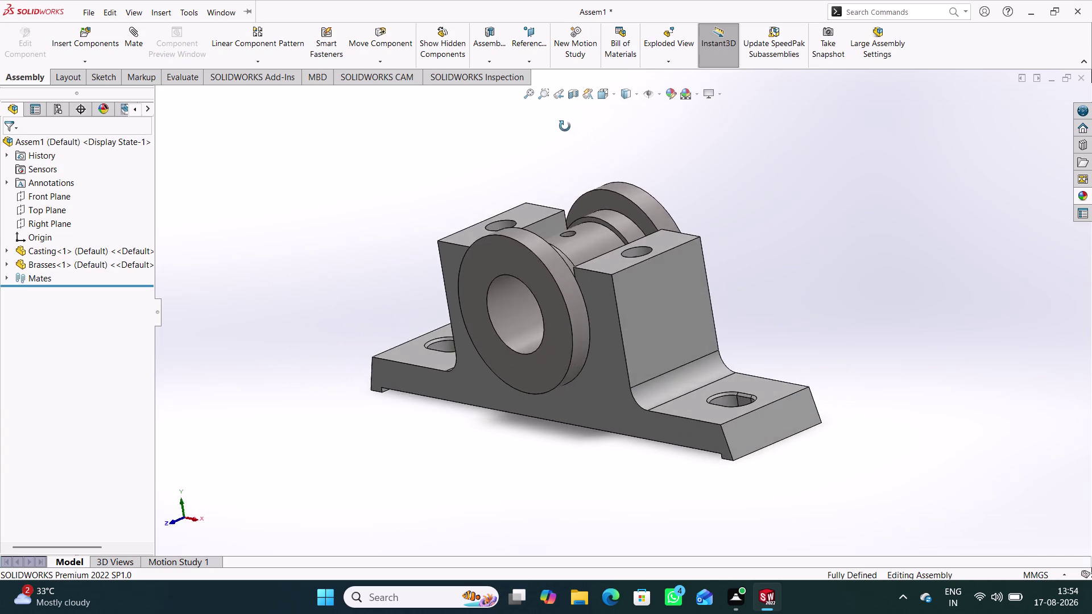
middle_drag(565, 126, 608, 135)
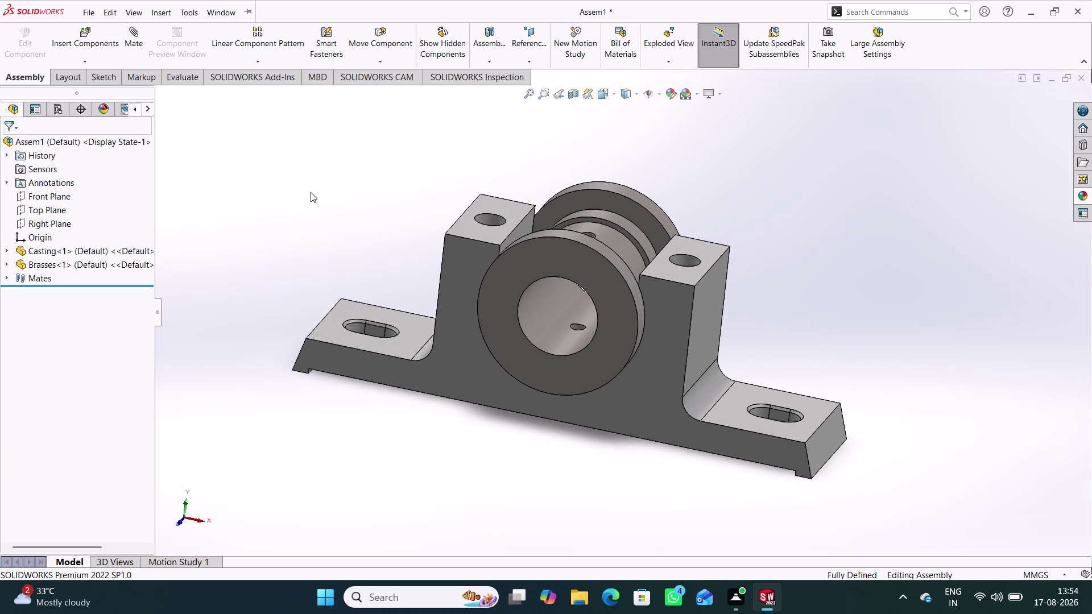
click(84, 40)
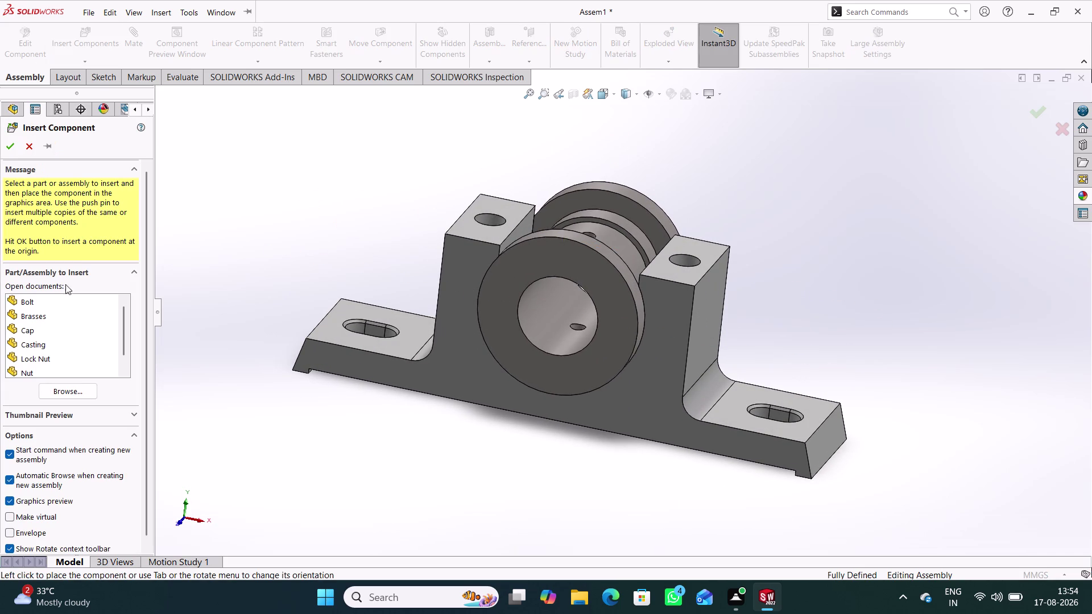
Place the Cap from Open documents above the Casting and Brasses.
click(33, 328)
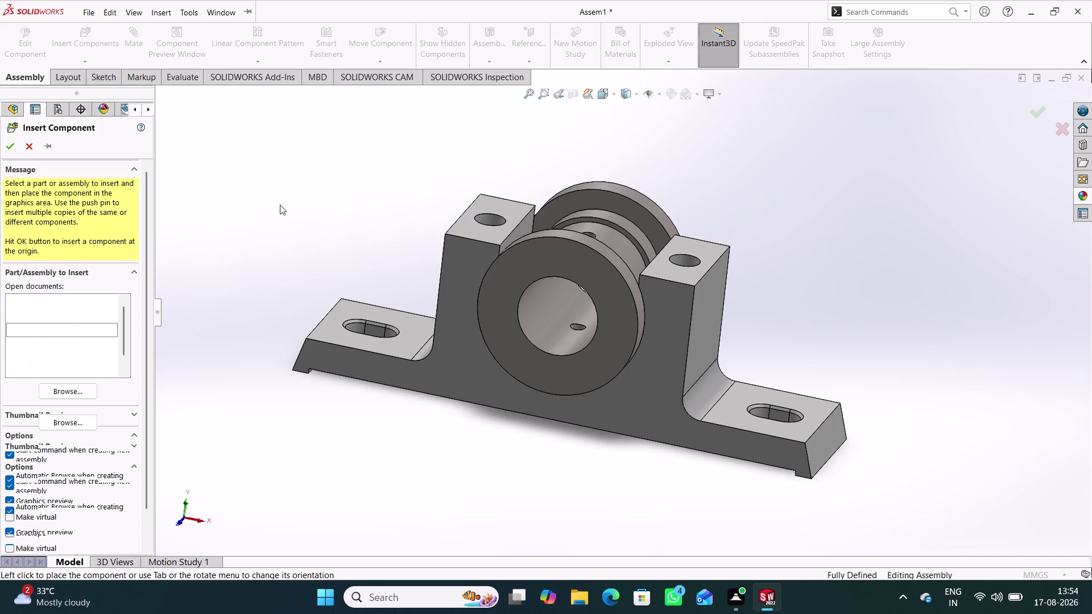
click(337, 186)
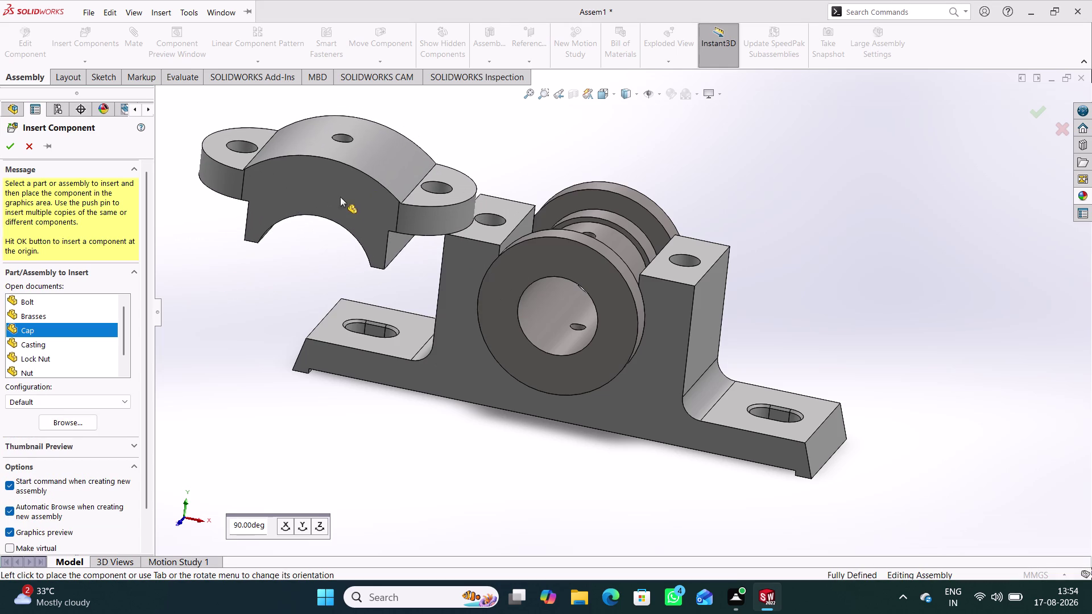
middle_drag(383, 379, 441, 316)
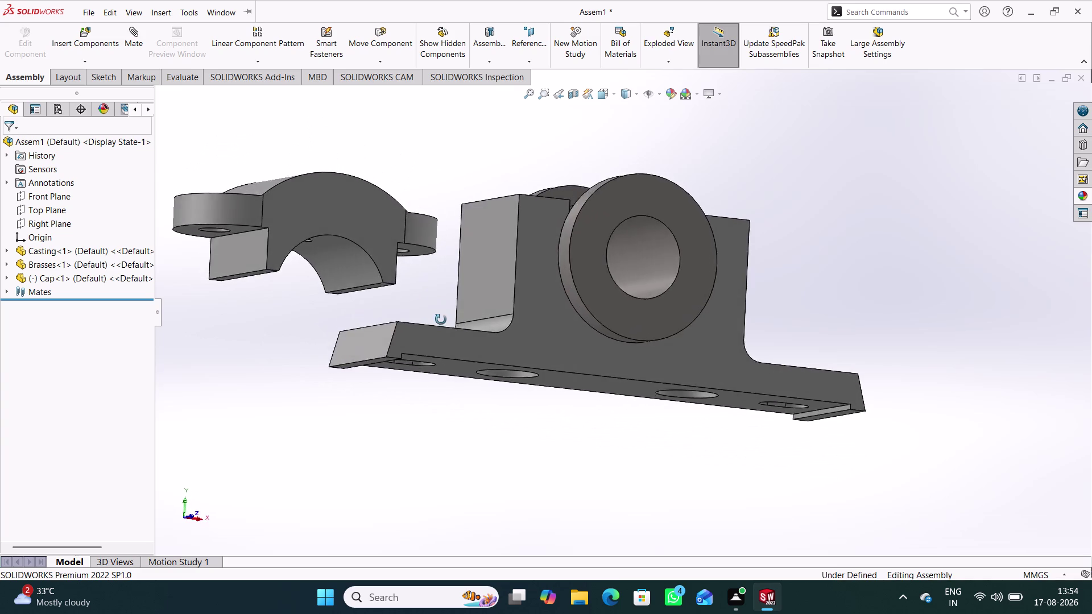
middle_drag(442, 315, 385, 311)
middle_drag(394, 280, 402, 351)
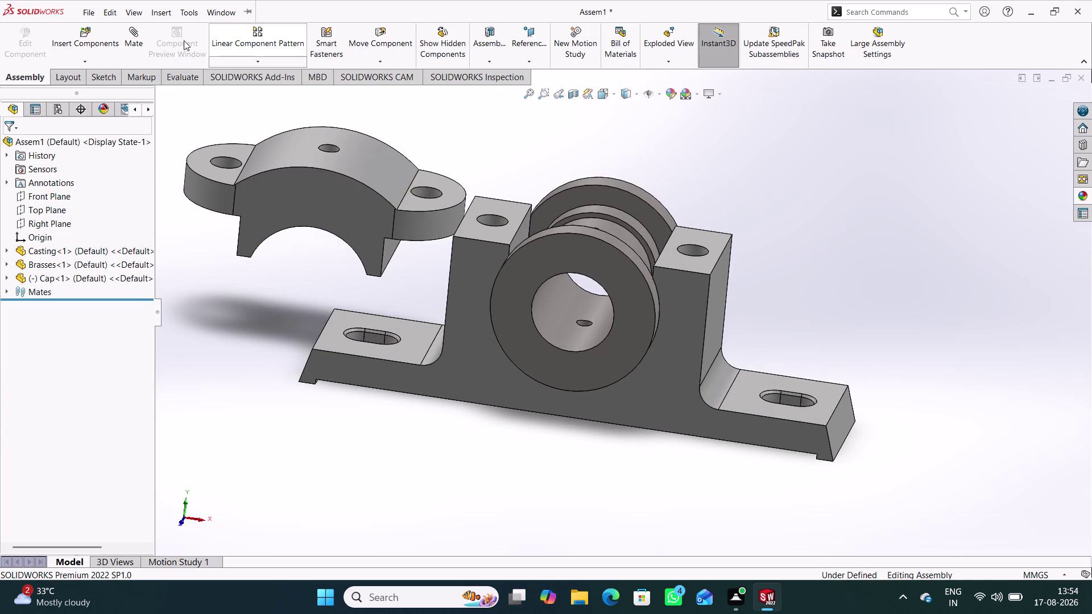
click(132, 35)
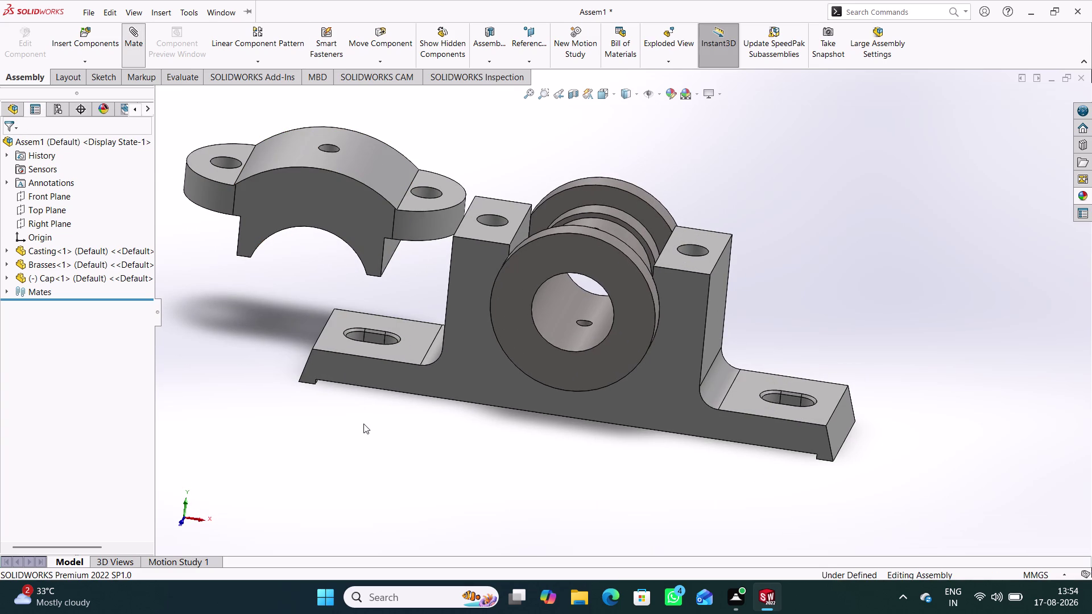
Make the Cap's curved inner face concentric with the Brasses' outer face.
middle_drag(364, 424, 424, 229)
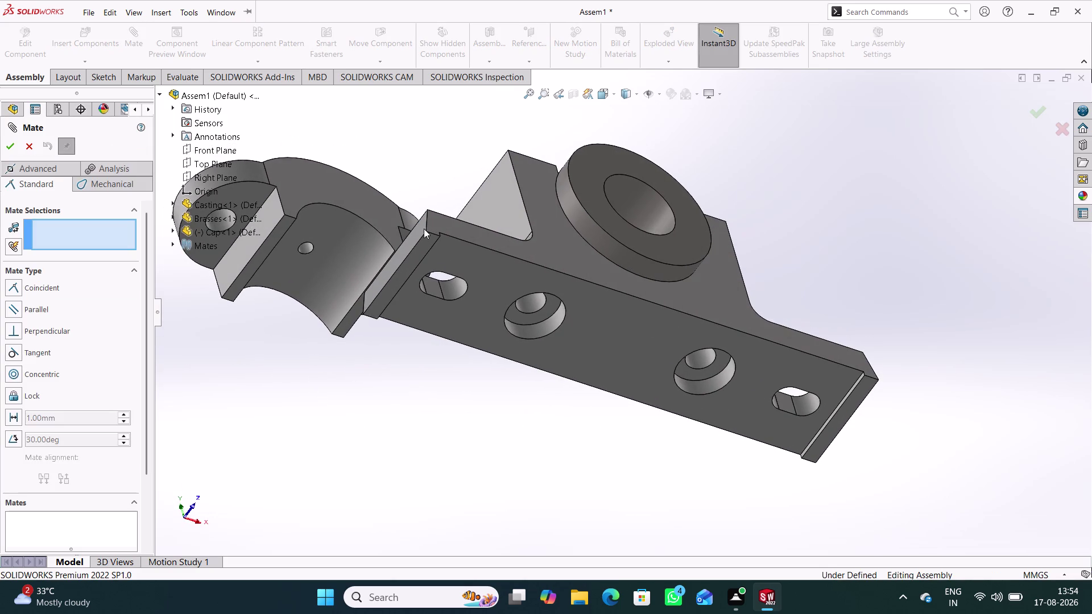
click(348, 242)
middle_drag(433, 182, 405, 292)
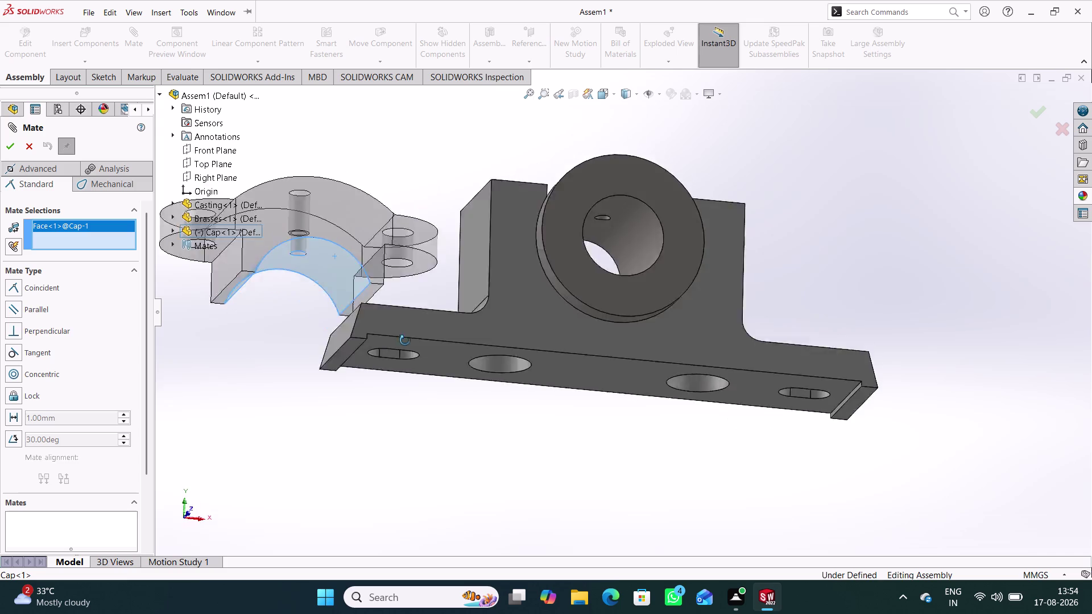
middle_drag(405, 292, 414, 466)
click(583, 247)
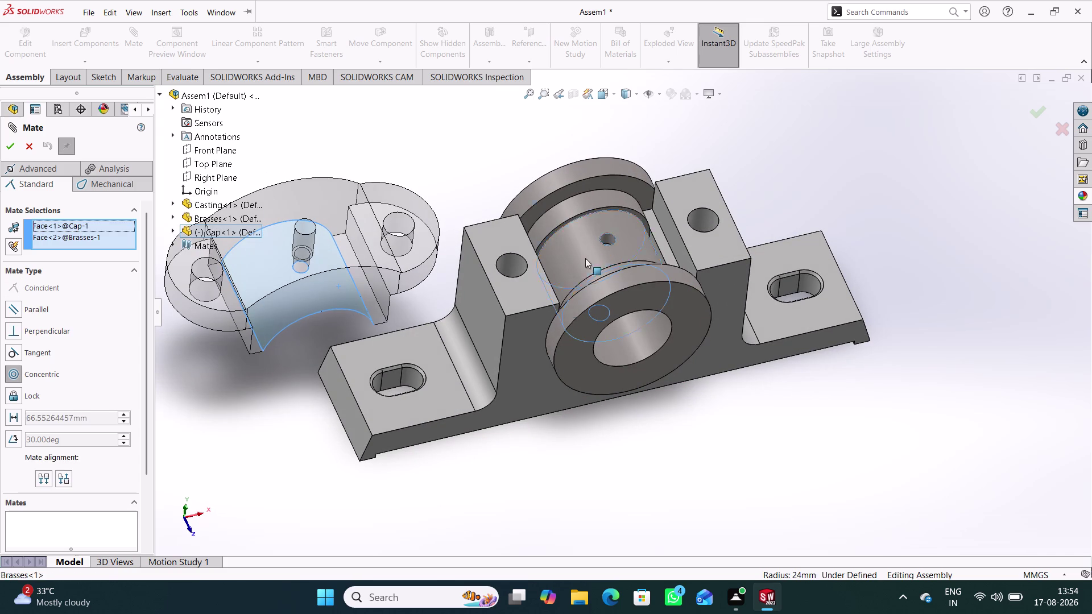
middle_drag(552, 428, 519, 292)
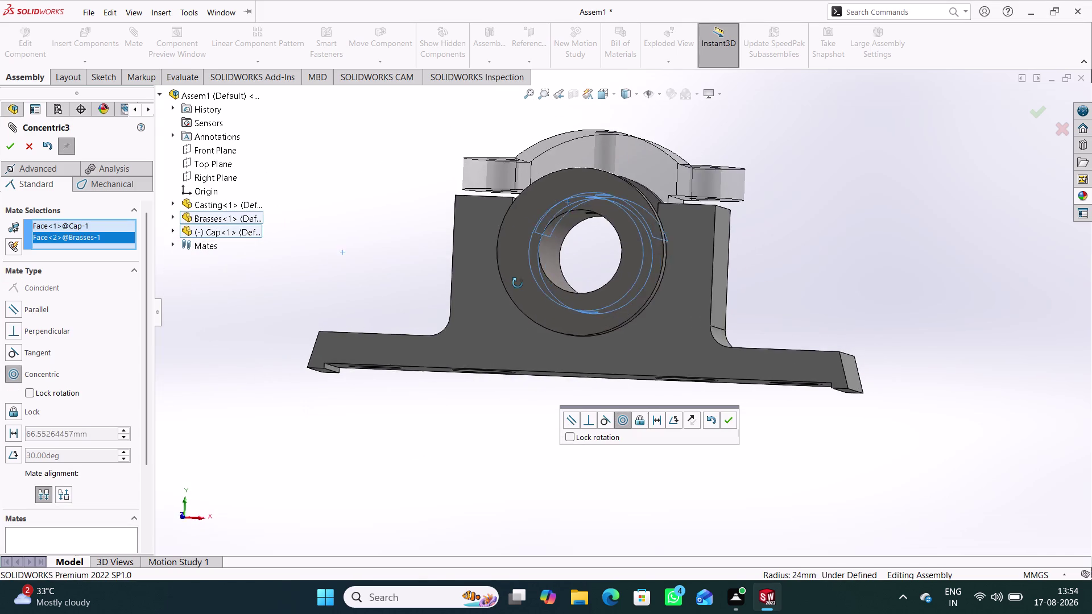
middle_drag(519, 293, 522, 309)
middle_click(524, 301)
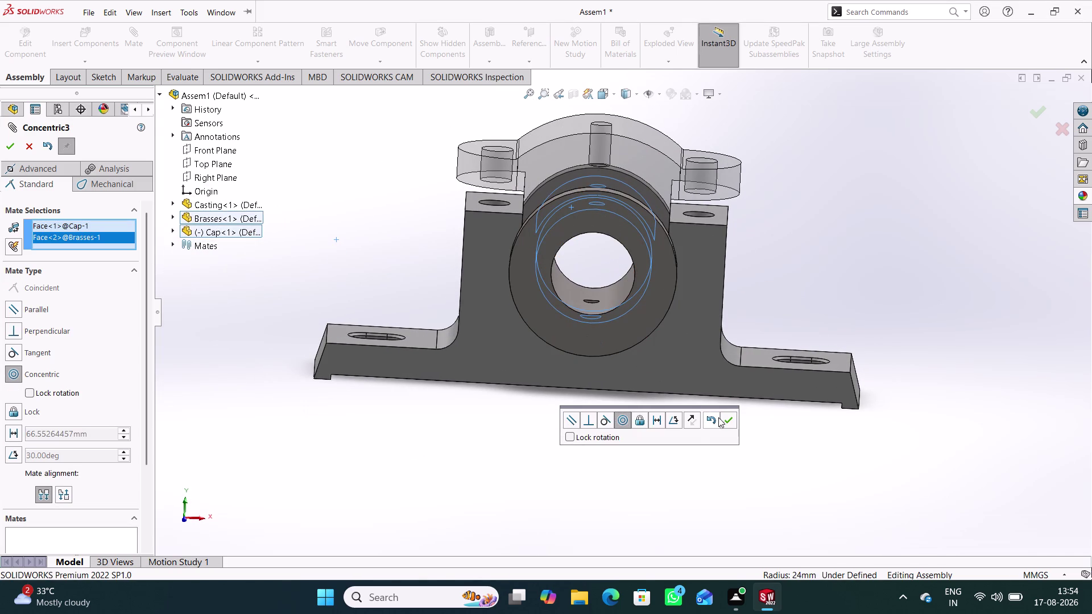
click(722, 419)
Drag the Cap down to sit on top of the Casting, then close Mate.
drag(611, 163, 629, 213)
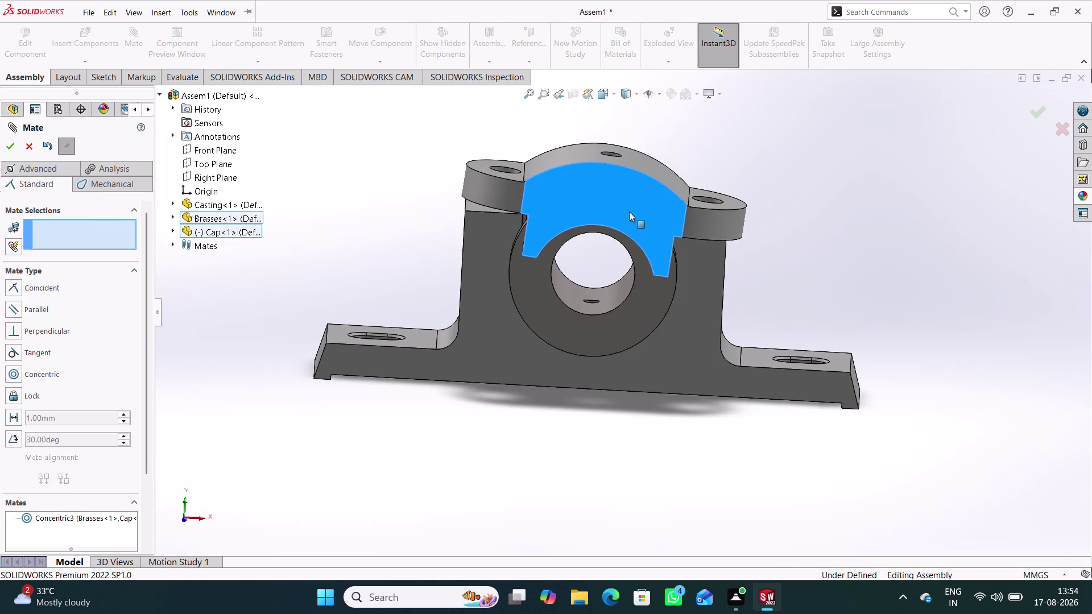
drag(629, 213, 629, 214)
middle_drag(563, 393, 696, 447)
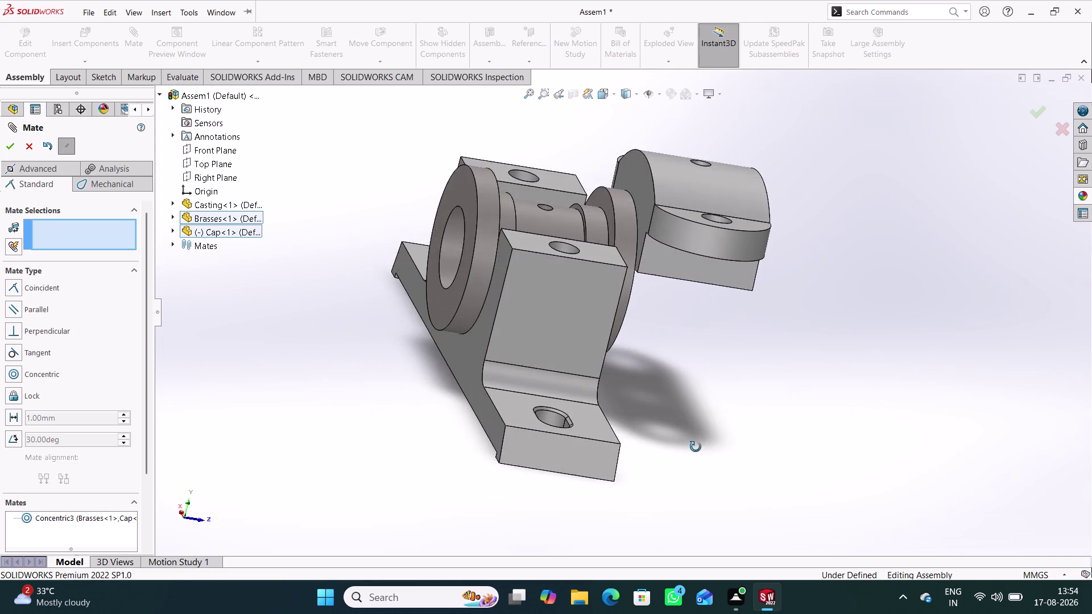
middle_drag(695, 447, 715, 472)
drag(679, 187, 765, 186)
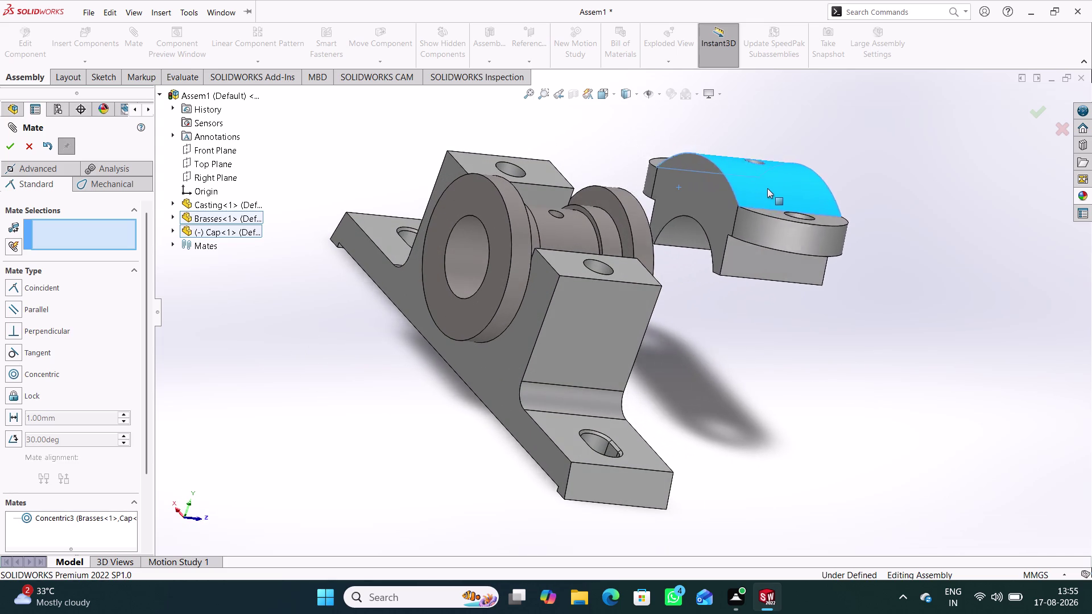
drag(765, 186, 609, 194)
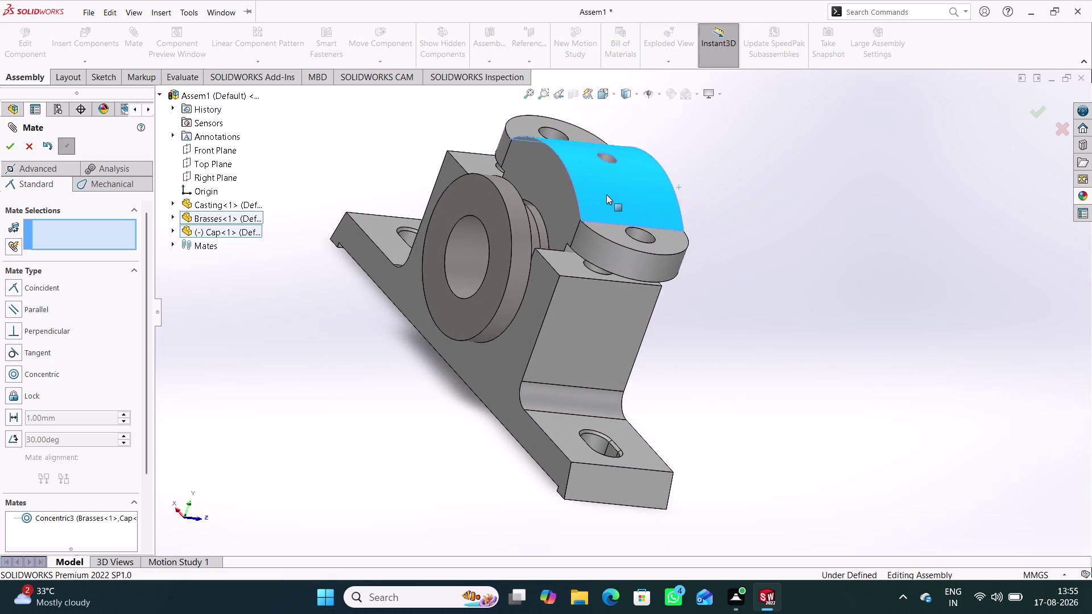
drag(608, 195, 585, 194)
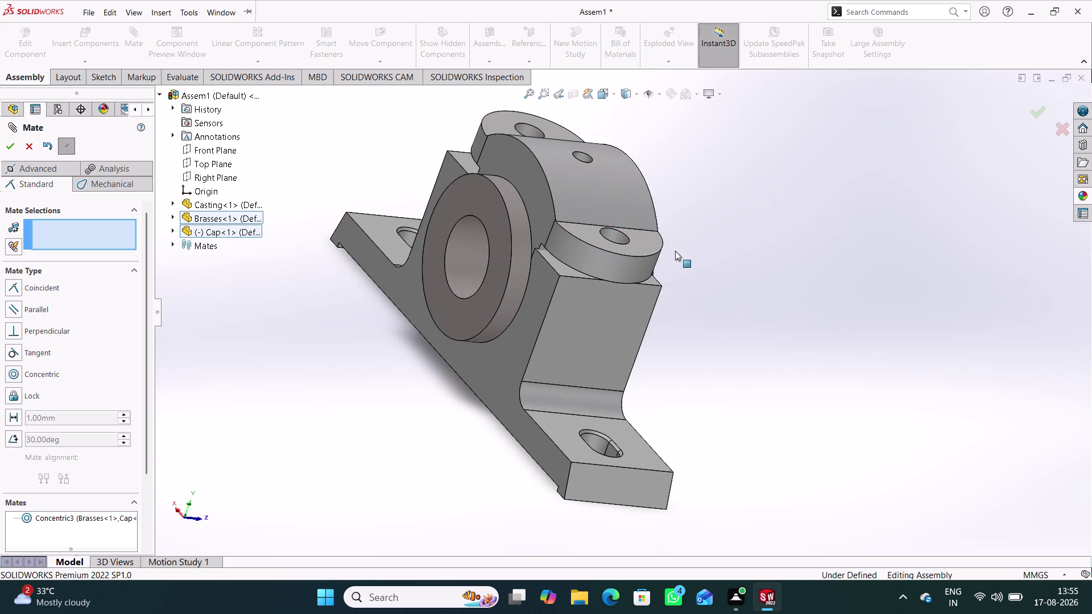
middle_drag(731, 324, 597, 304)
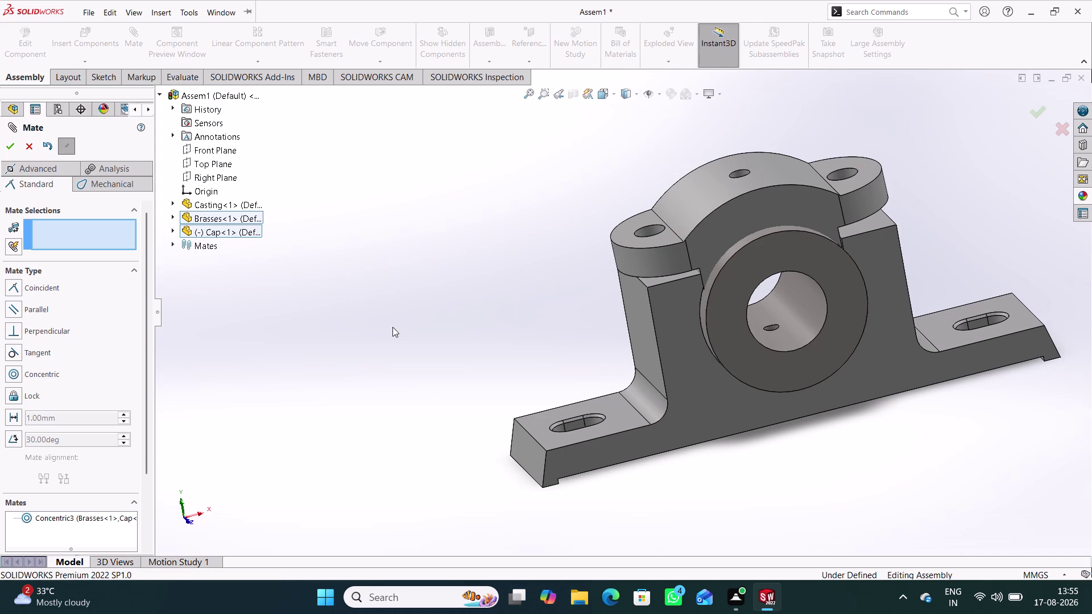
middle_drag(393, 327, 370, 288)
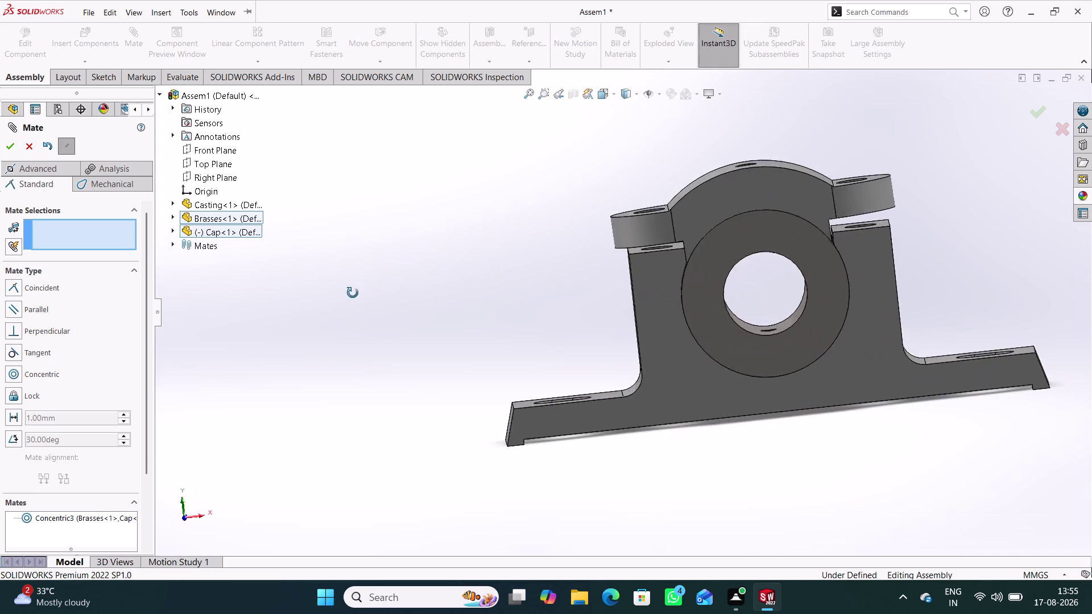
middle_drag(371, 287, 384, 297)
middle_click(392, 288)
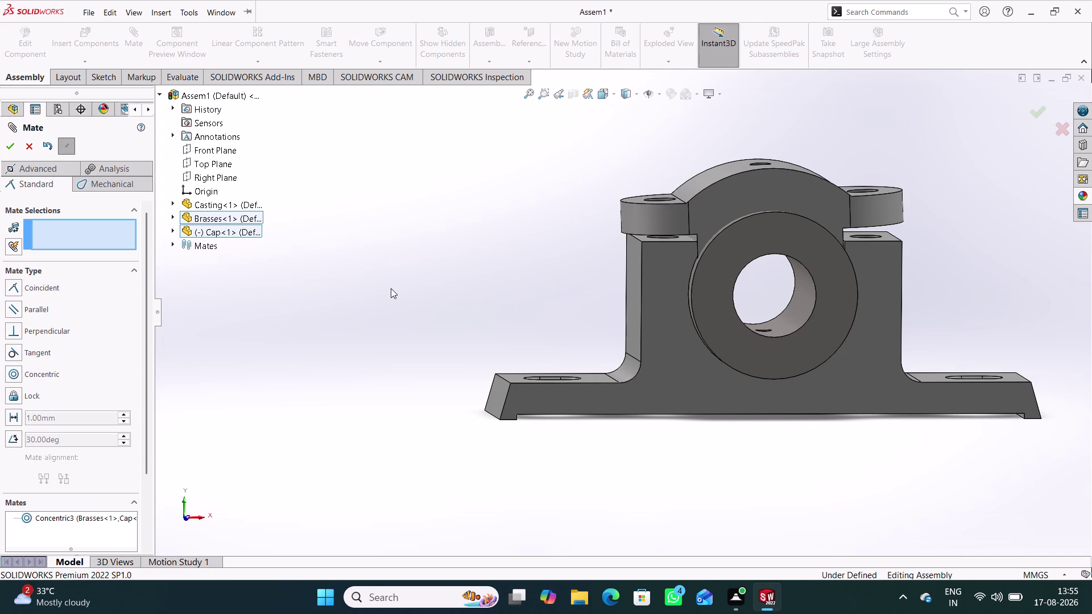
click(31, 147)
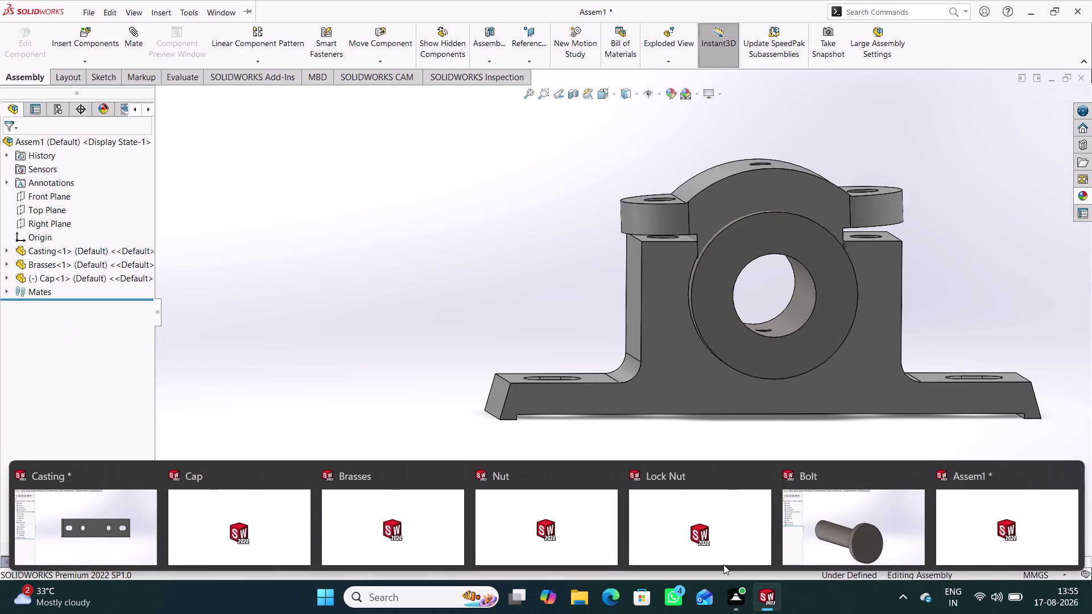
Switch to the Casting part window, orbit it, and start a Fillet.
click(120, 534)
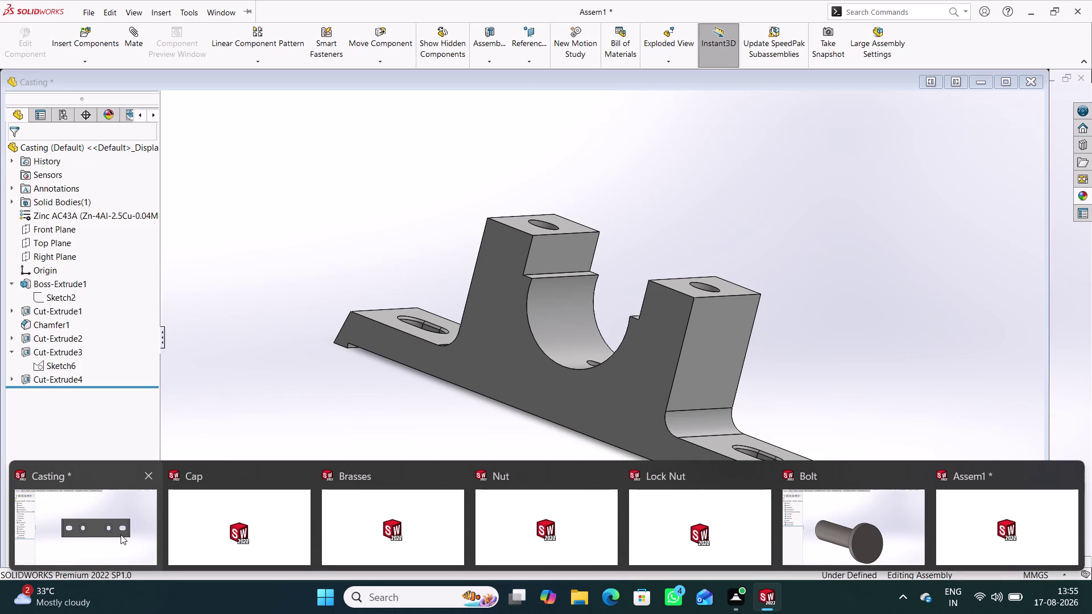
middle_drag(539, 457, 512, 410)
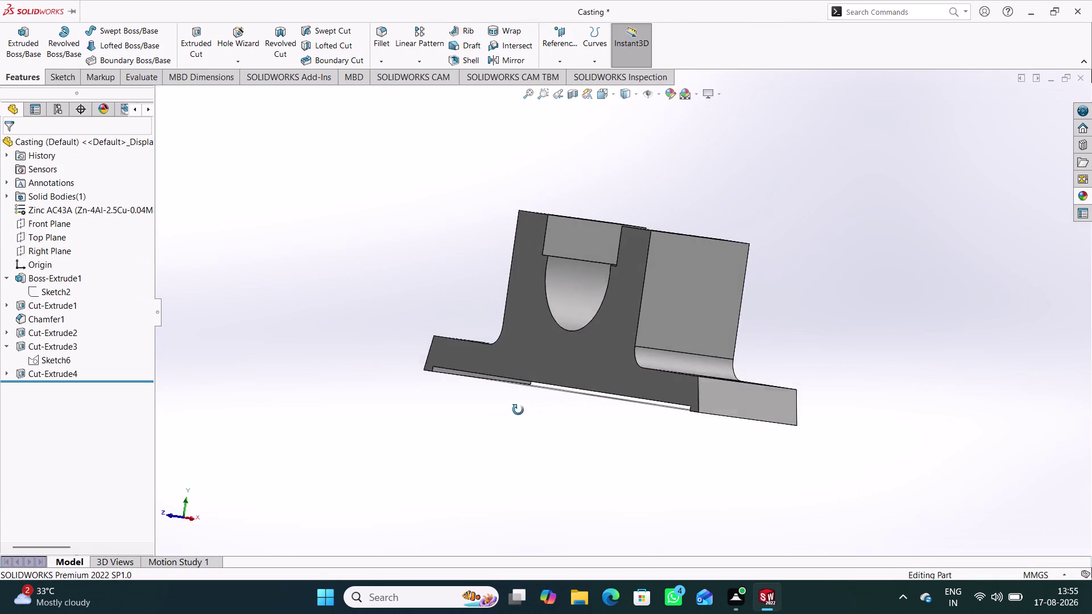
middle_drag(512, 410, 529, 431)
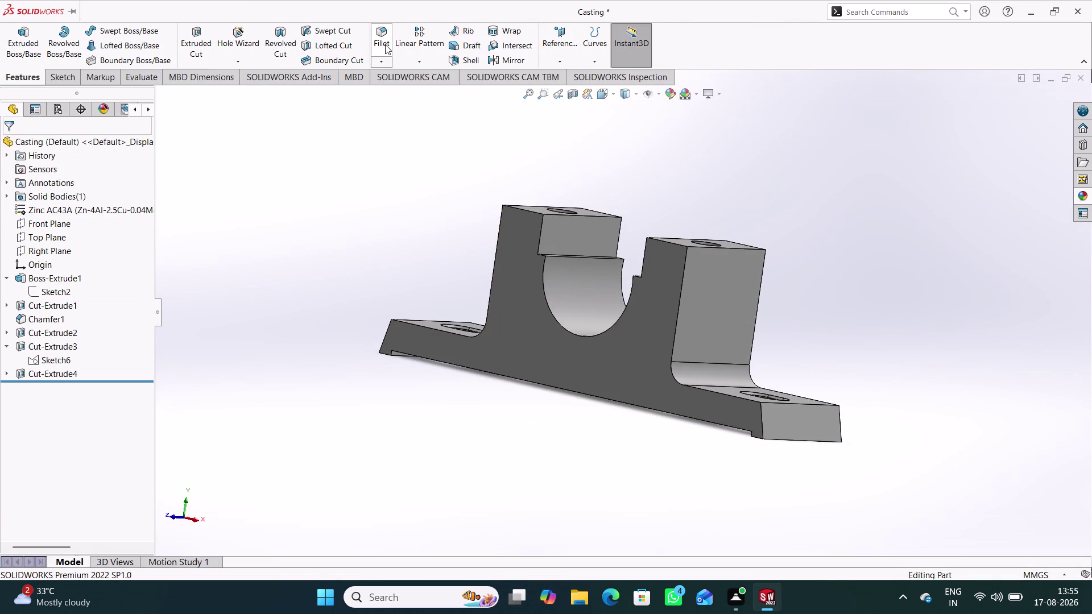
click(385, 44)
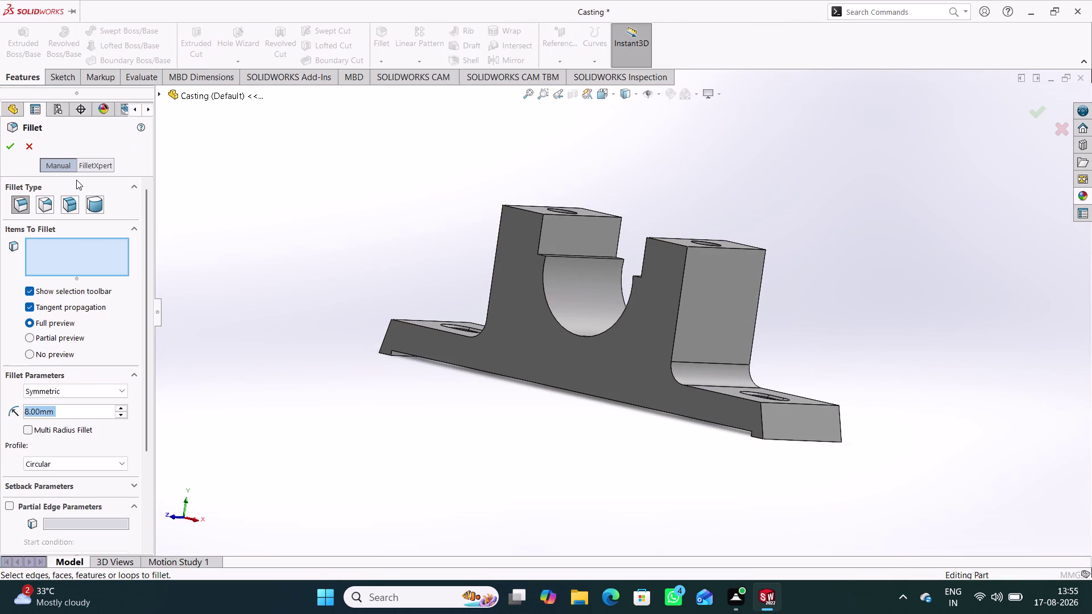
click(92, 204)
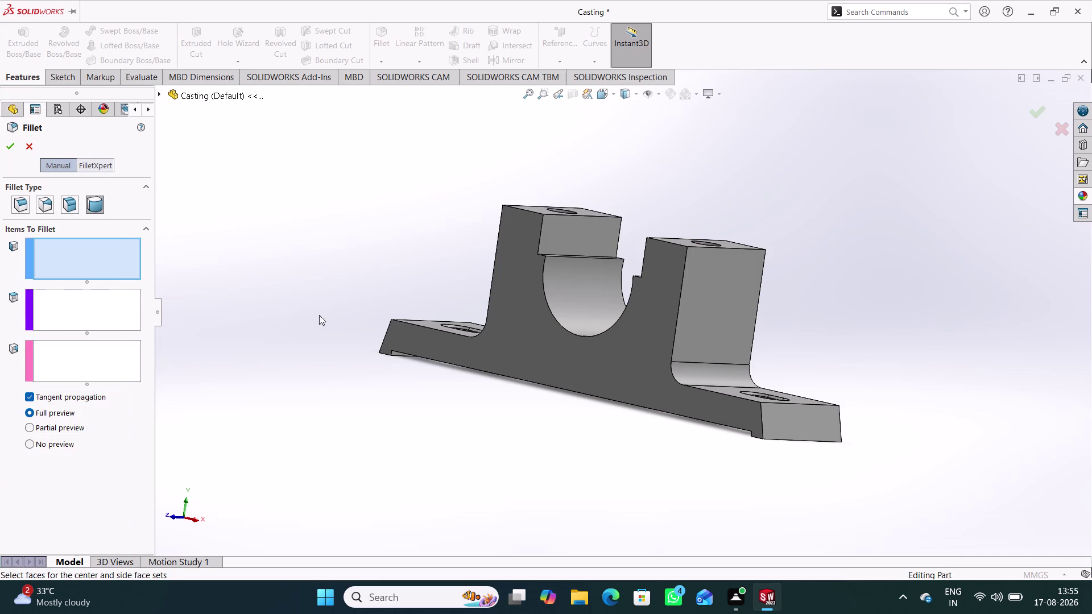
click(639, 344)
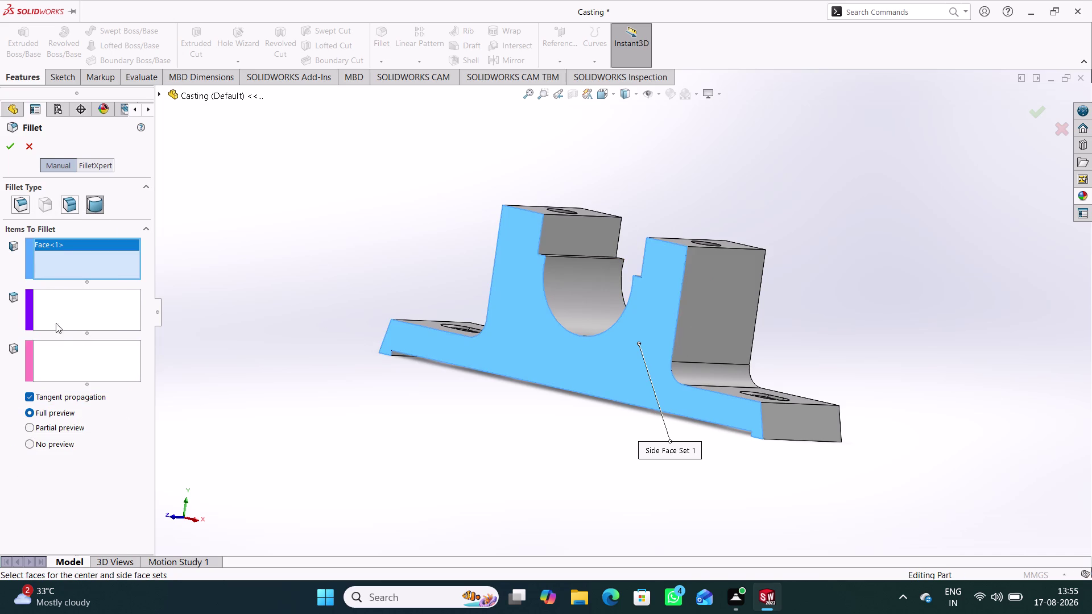
click(80, 311)
click(720, 291)
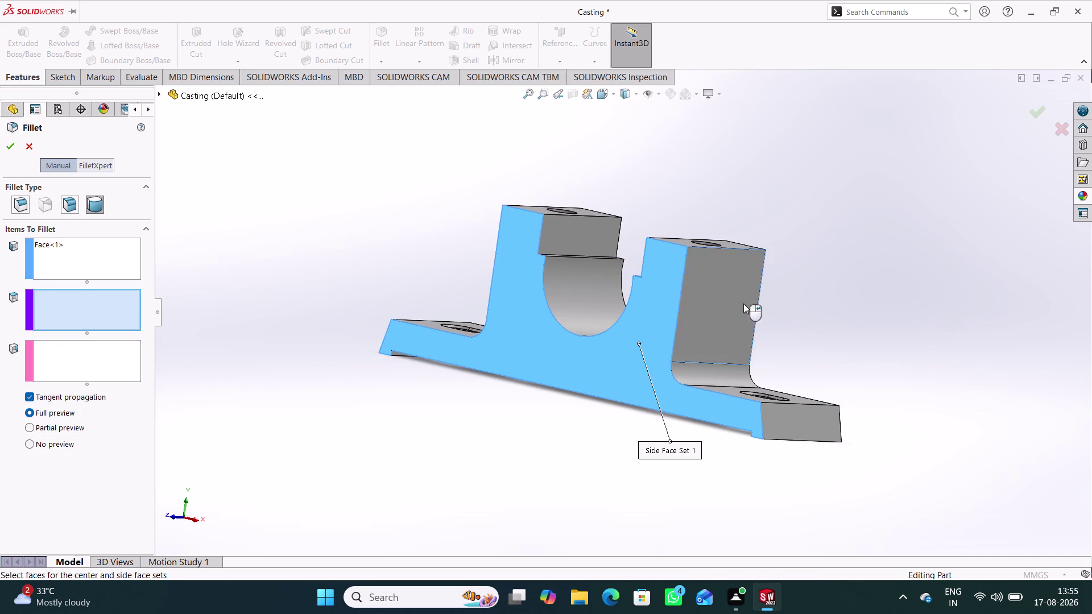
middle_drag(812, 313, 775, 323)
click(82, 369)
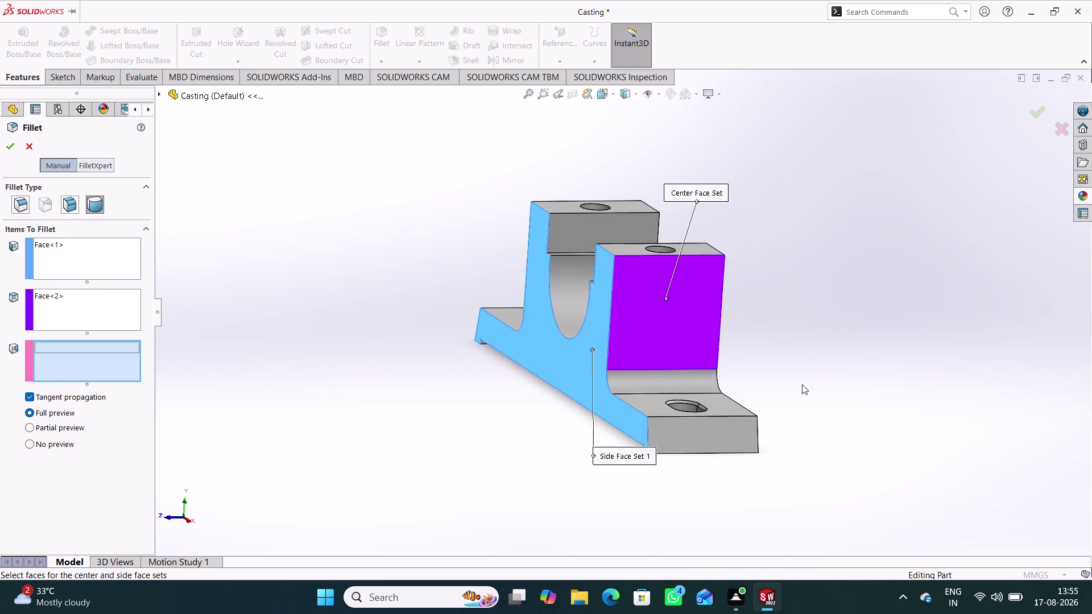
middle_drag(802, 384, 722, 384)
click(599, 297)
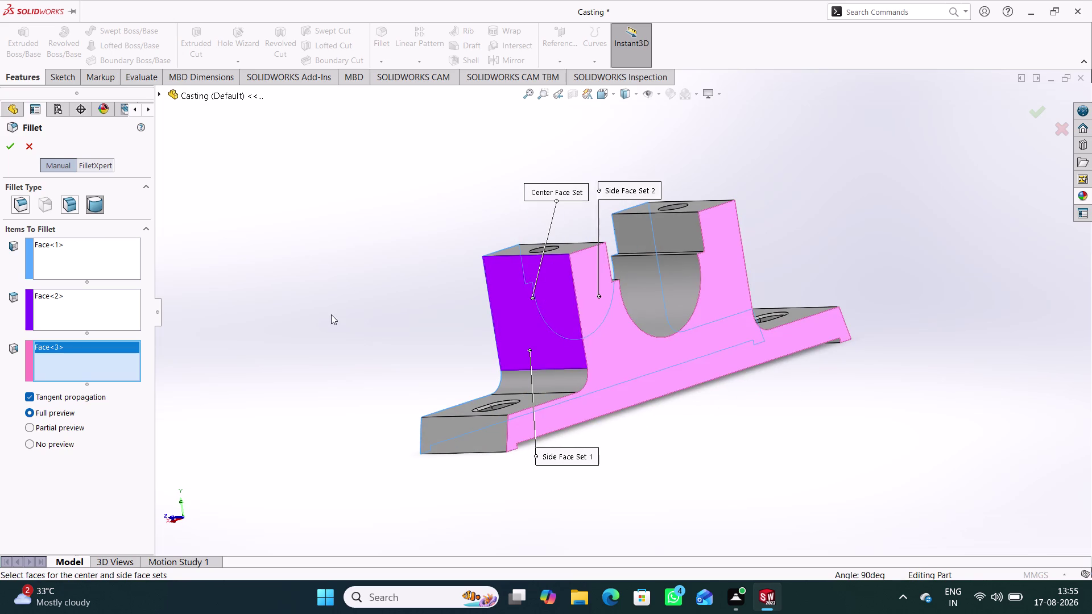
middle_drag(302, 311, 393, 306)
click(308, 280)
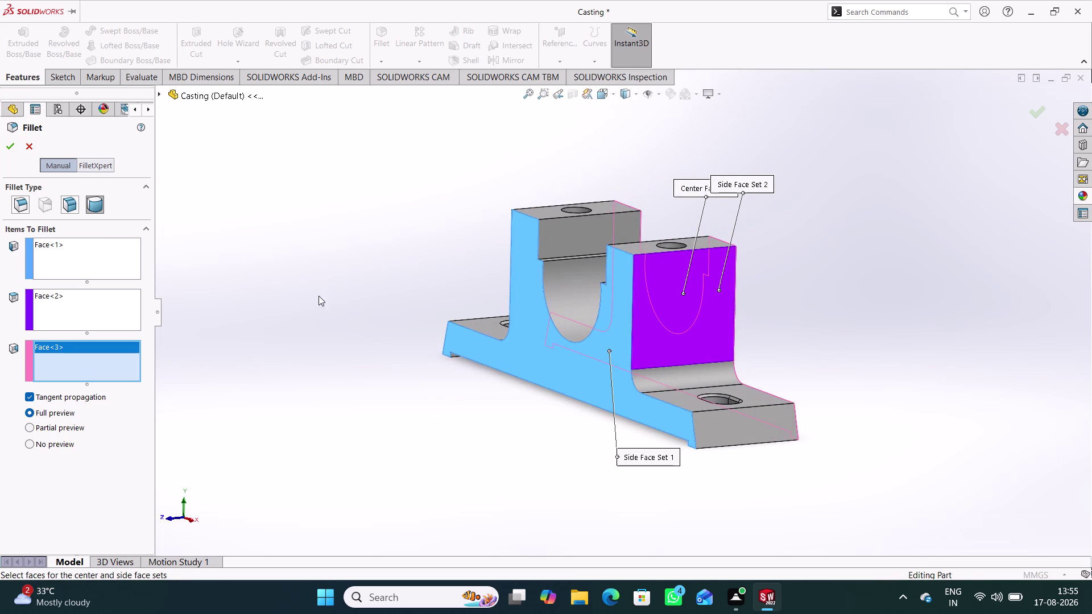
middle_drag(322, 307, 353, 297)
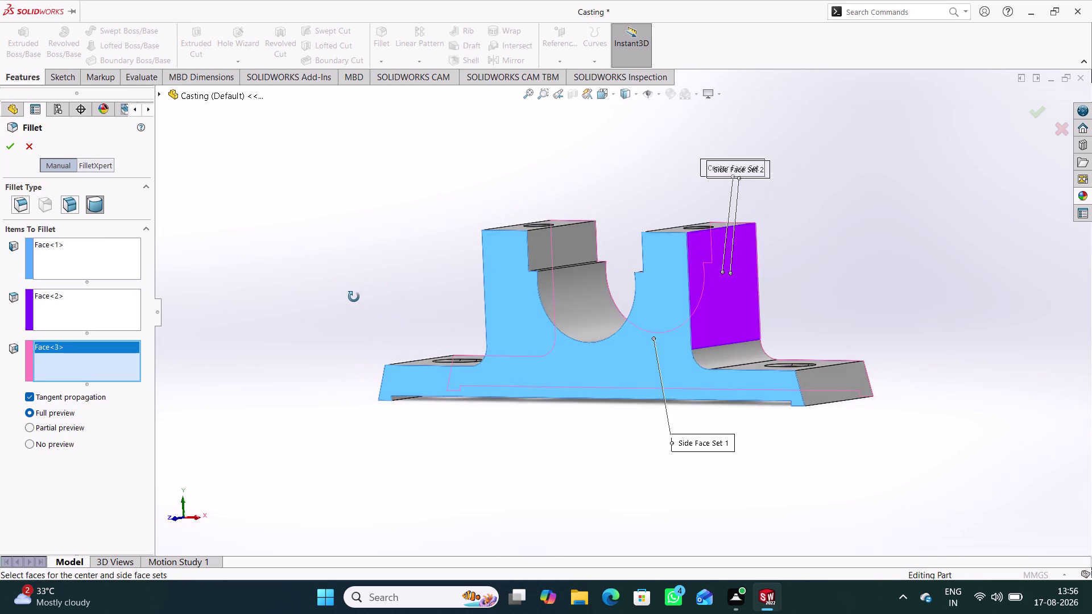
middle_drag(354, 297, 353, 330)
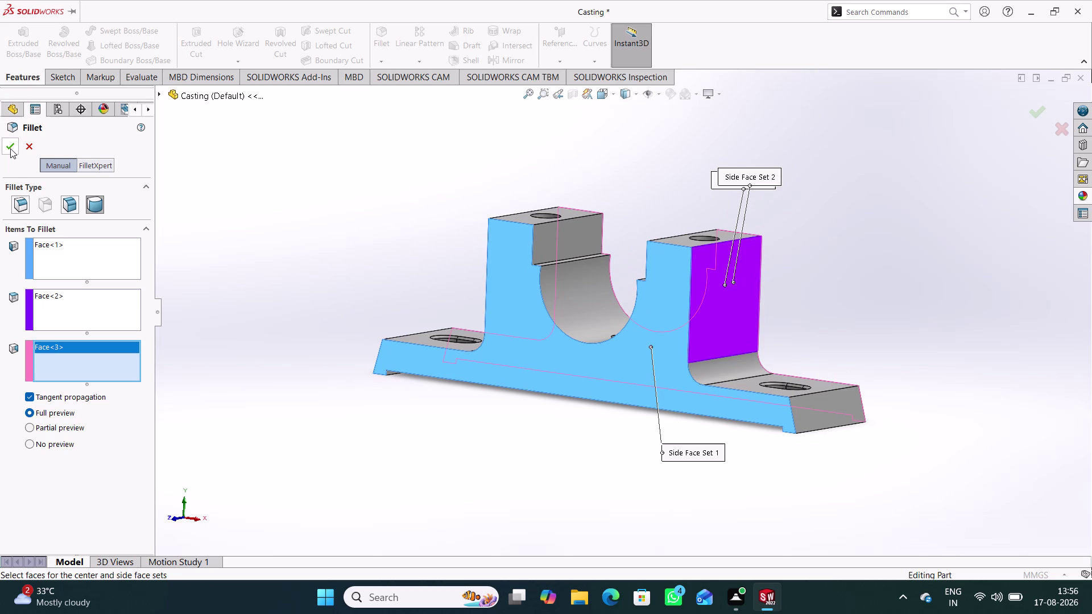
click(10, 149)
click(570, 335)
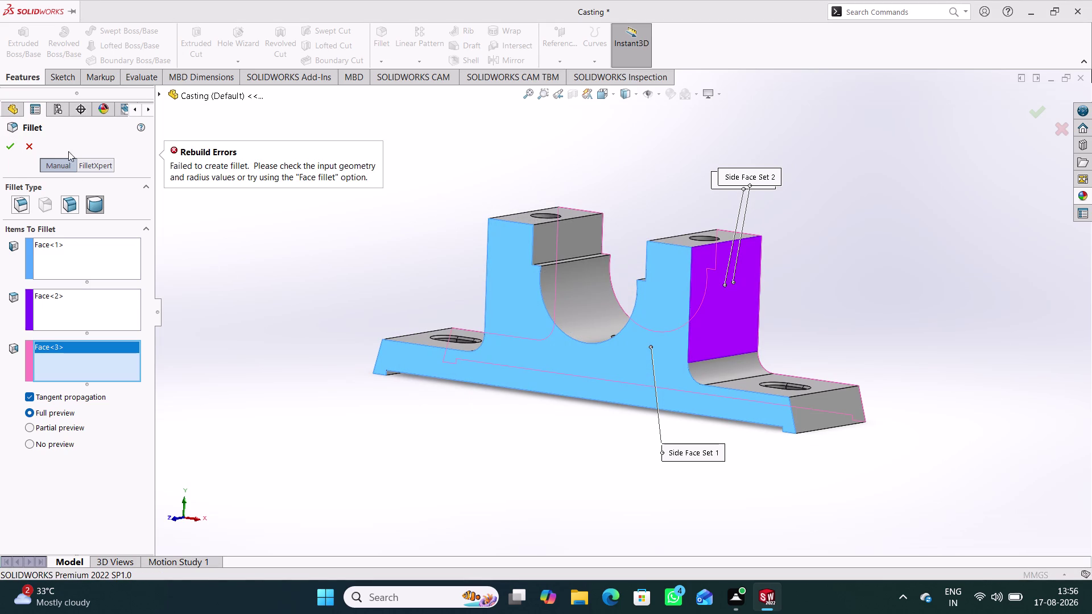
click(31, 148)
middle_drag(375, 403, 332, 342)
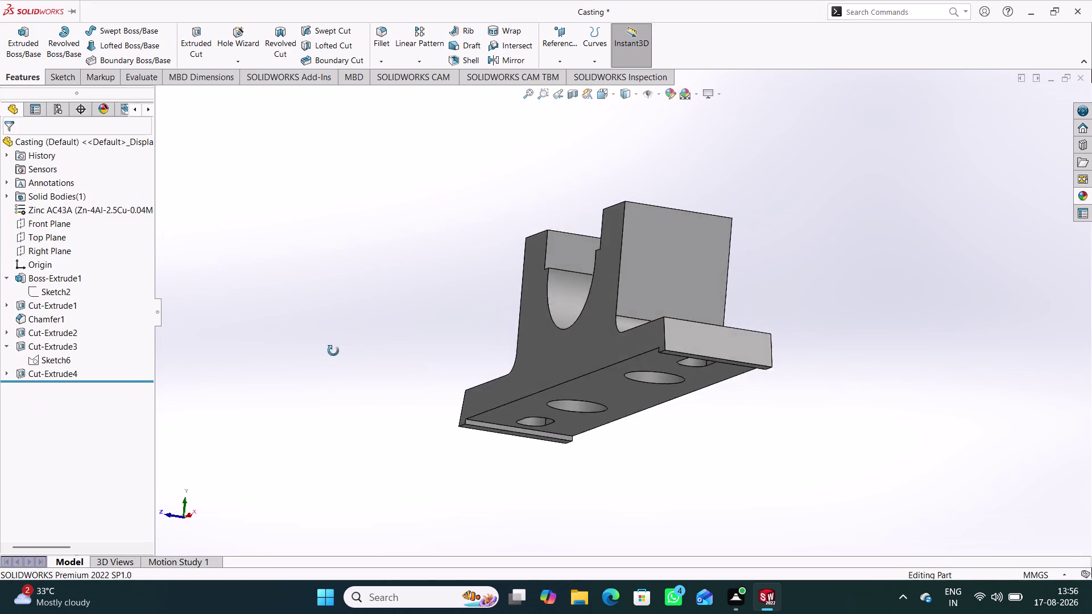
middle_drag(332, 343, 336, 431)
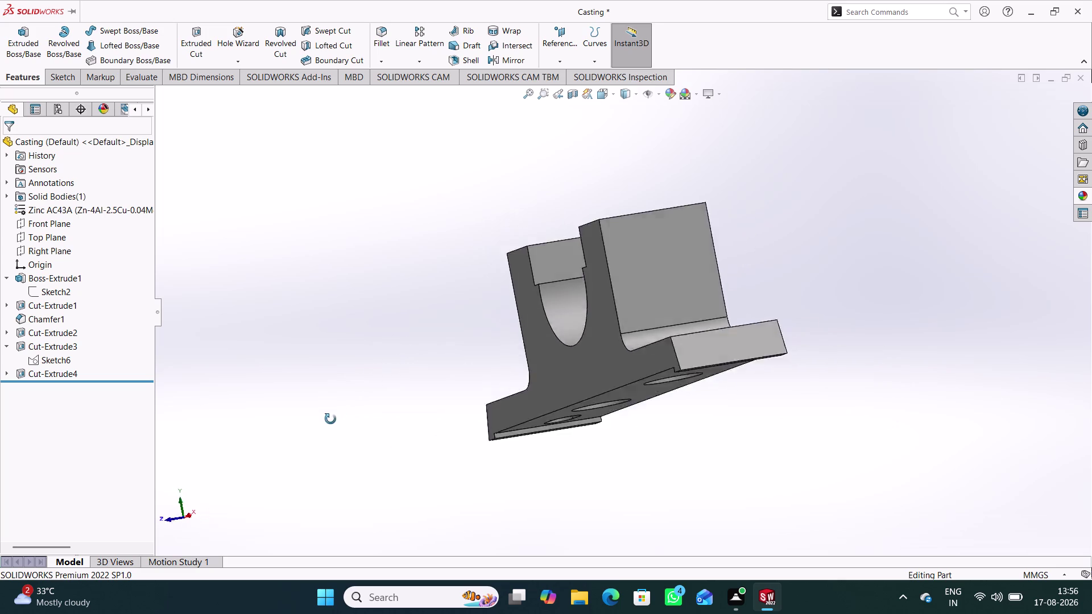
middle_drag(336, 431, 434, 411)
middle_drag(407, 310, 393, 358)
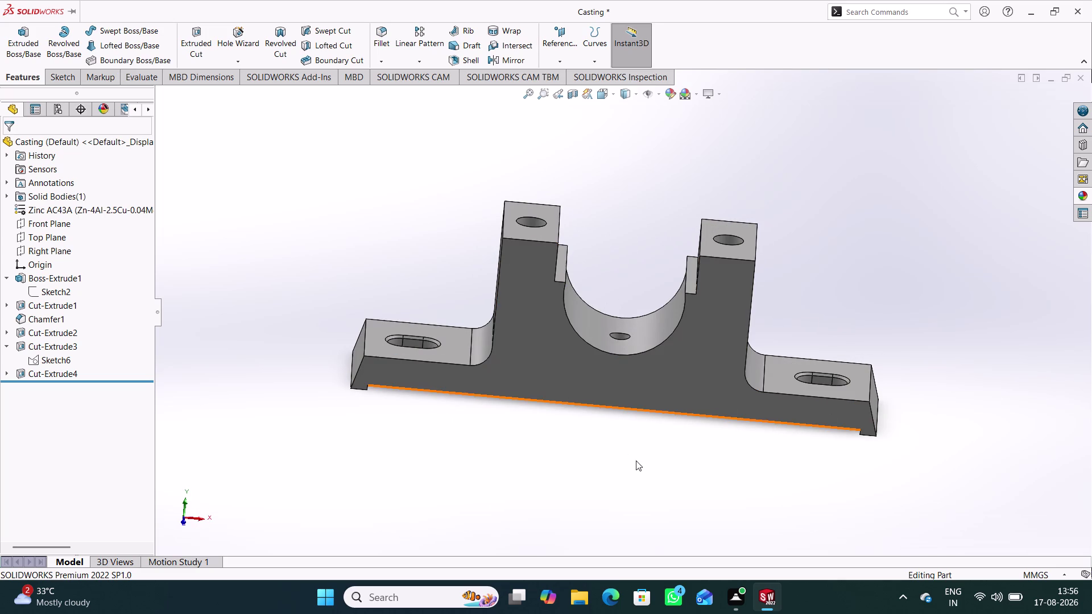